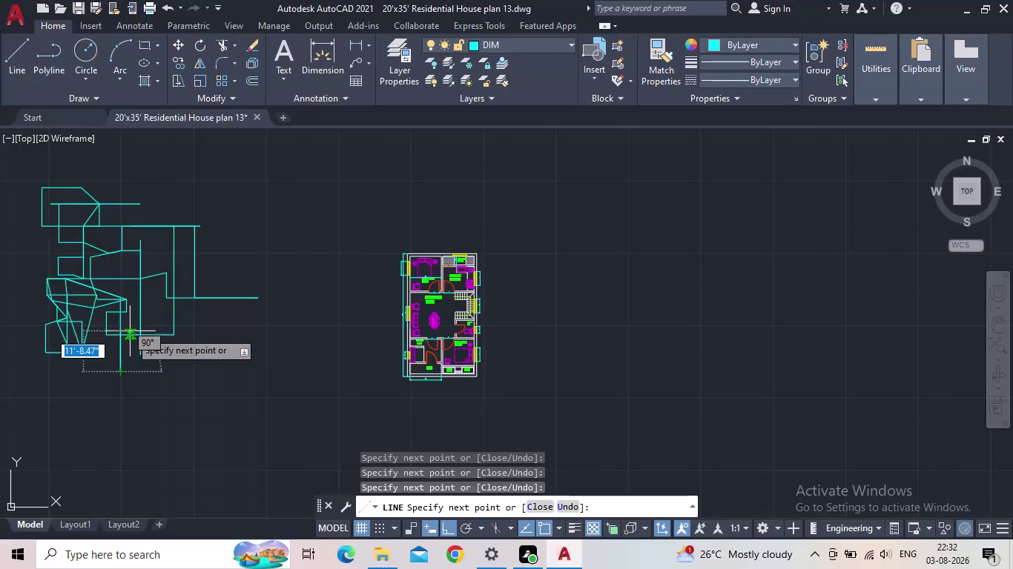
Add four more cyan segments at the sketch bottom, end LINE, and start selecting the sketch.
click(110, 366)
click(68, 354)
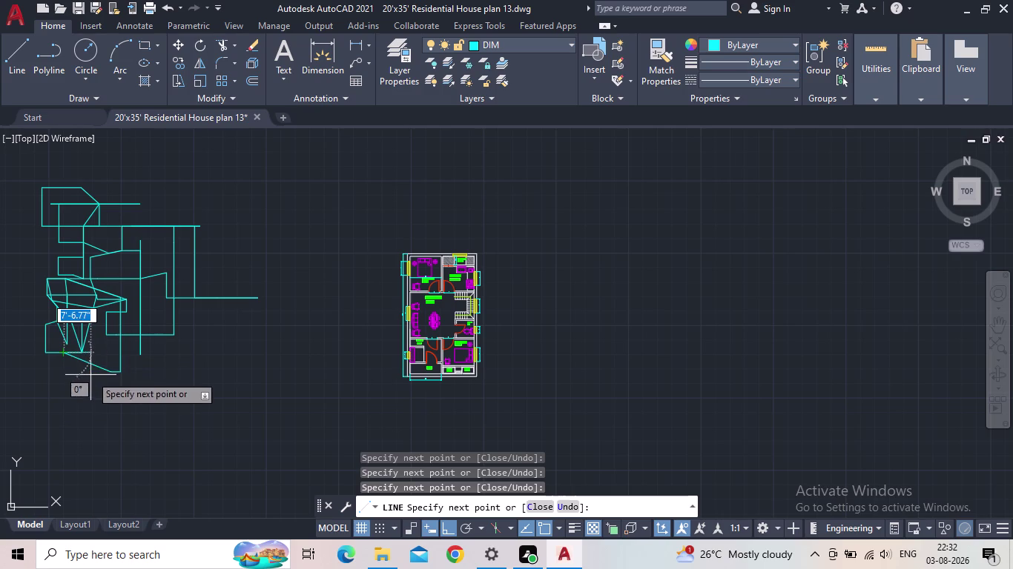
click(89, 381)
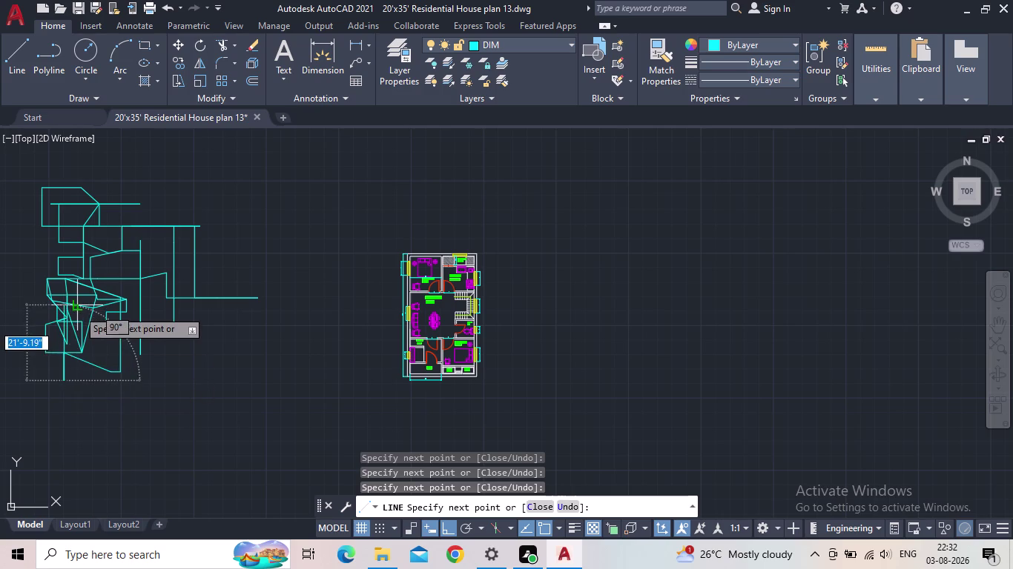
click(82, 311)
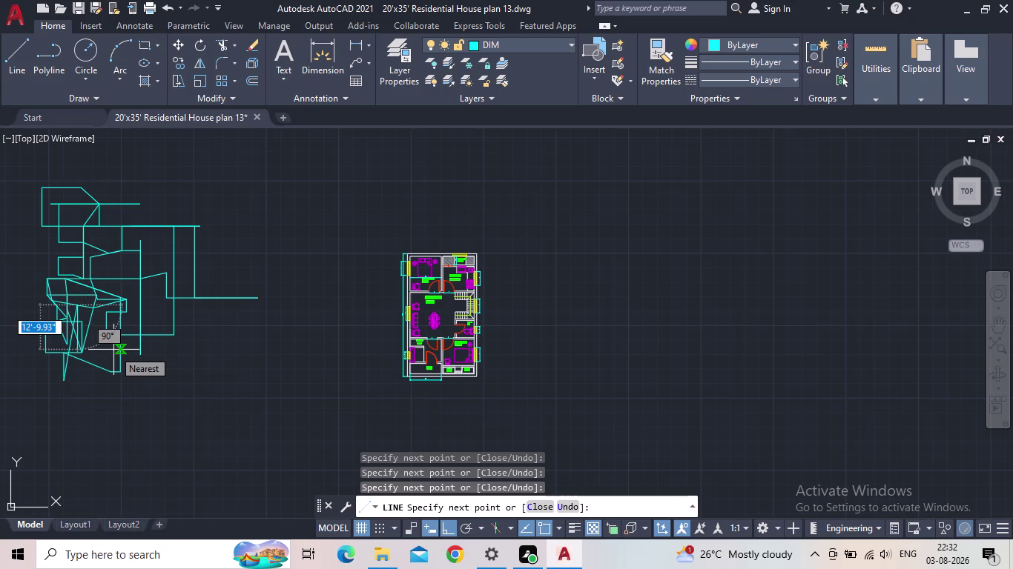
key(Escape)
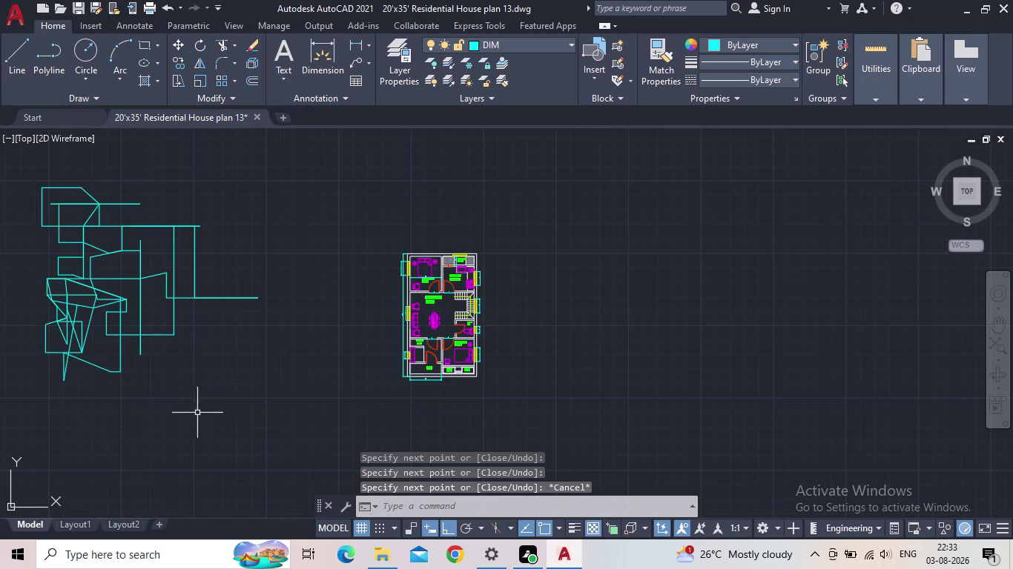
drag(222, 427, 217, 407)
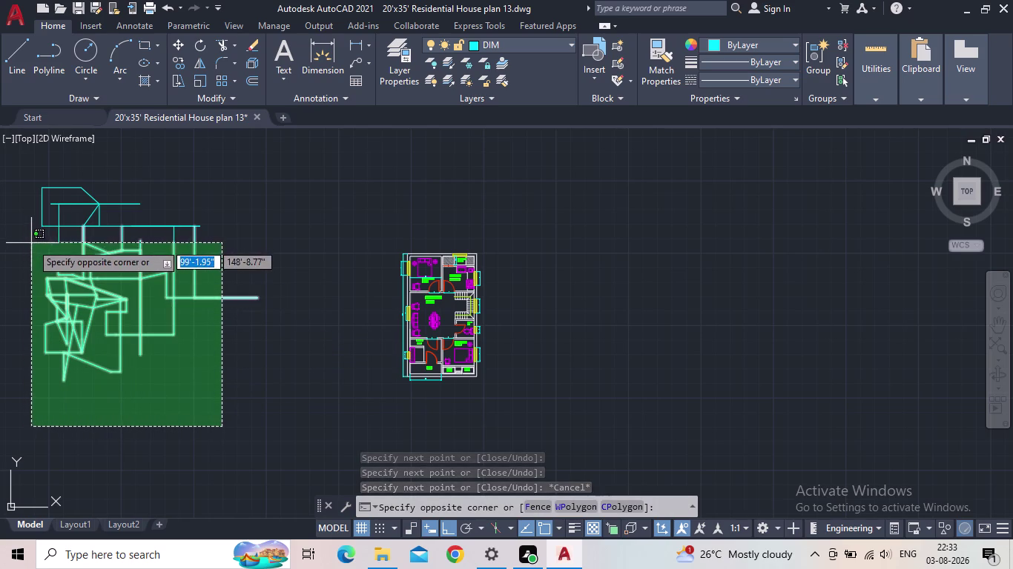
Lasso-select and delete the 82 freehand sketch objects beside the house plan.
click(18, 193)
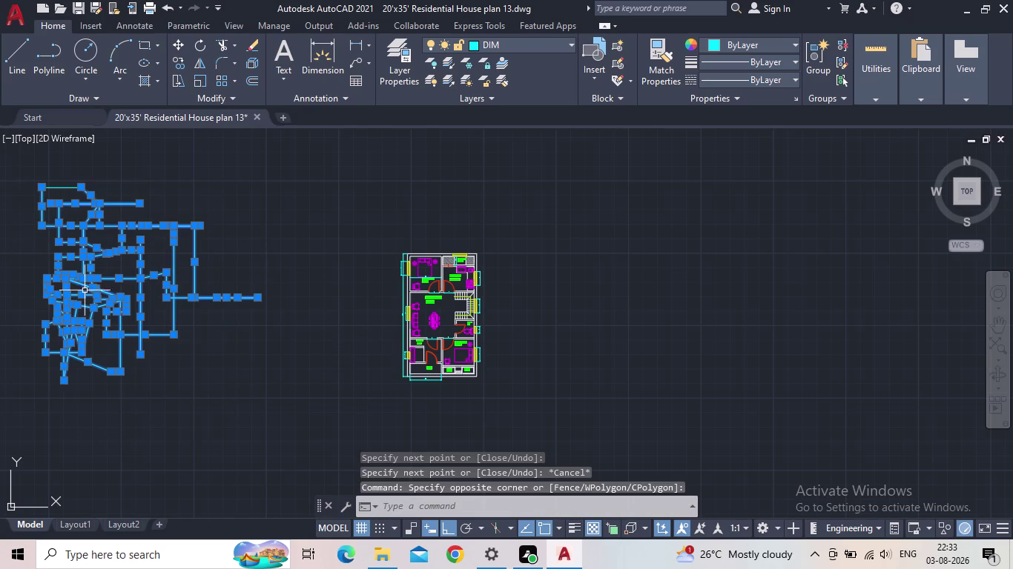
key(Delete)
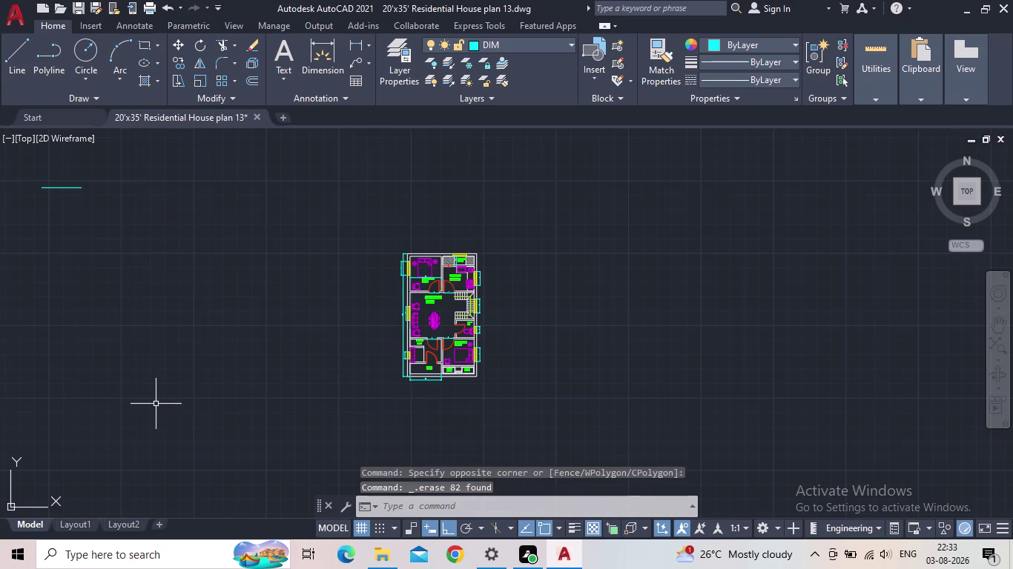
drag(98, 347, 77, 311)
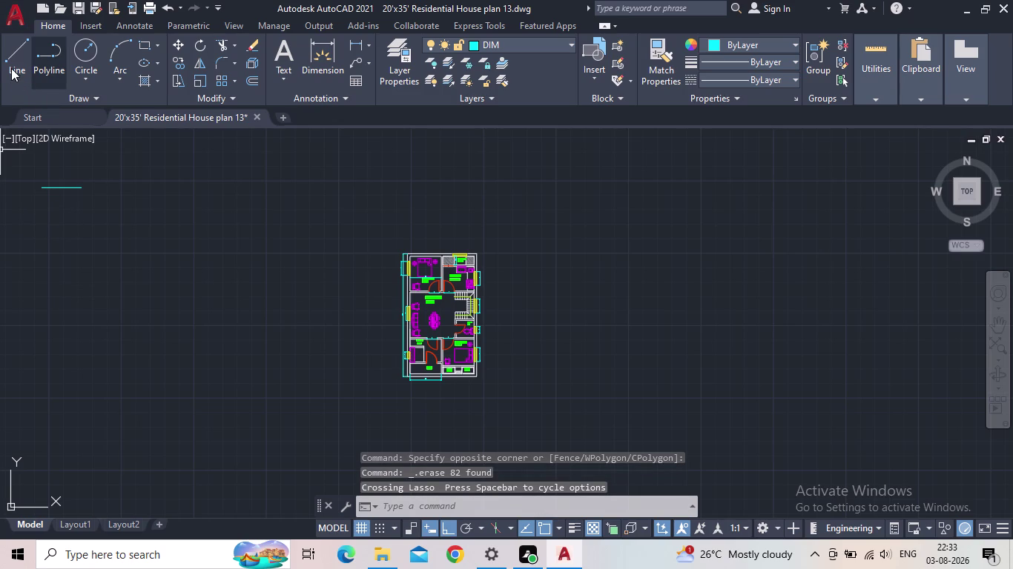
drag(11, 66, 19, 65)
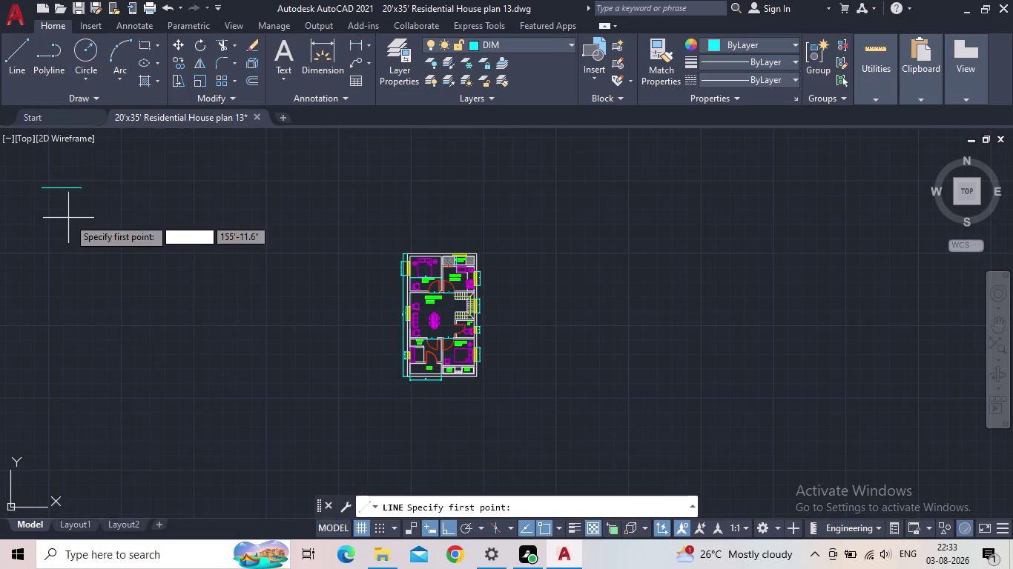
Draw a small cyan box with Ortho on beside the short line.
click(34, 194)
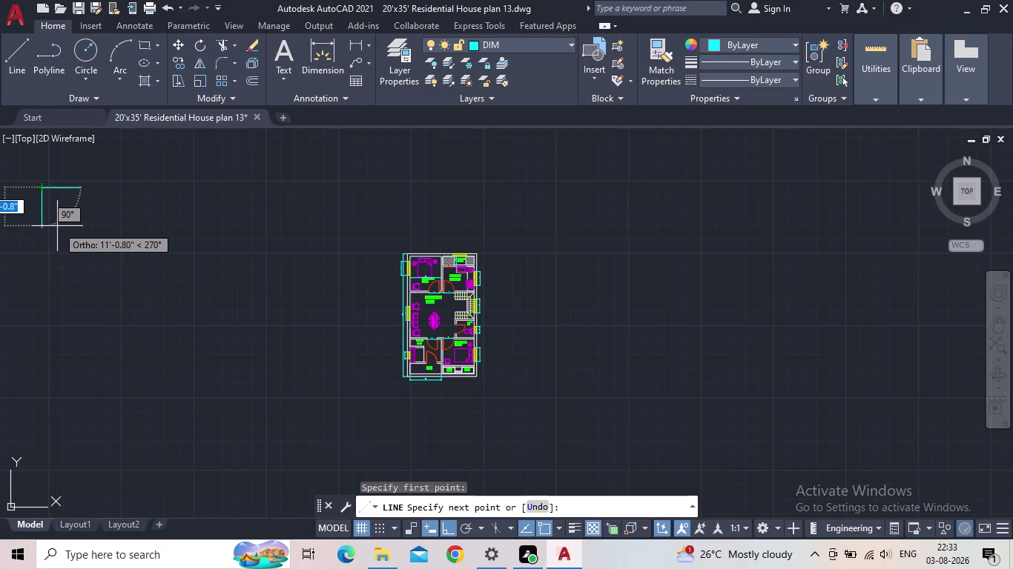
click(57, 226)
click(88, 210)
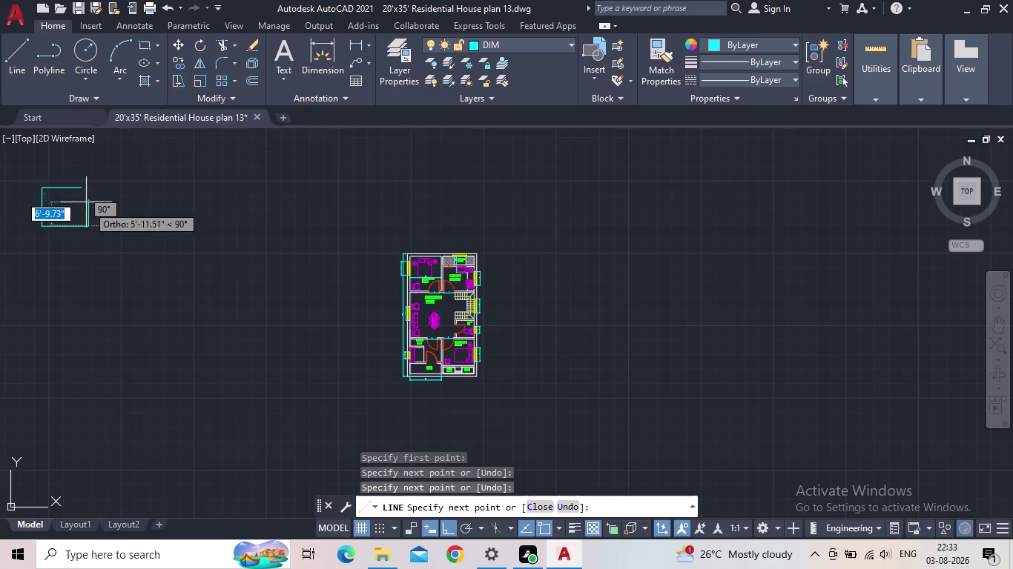
click(69, 171)
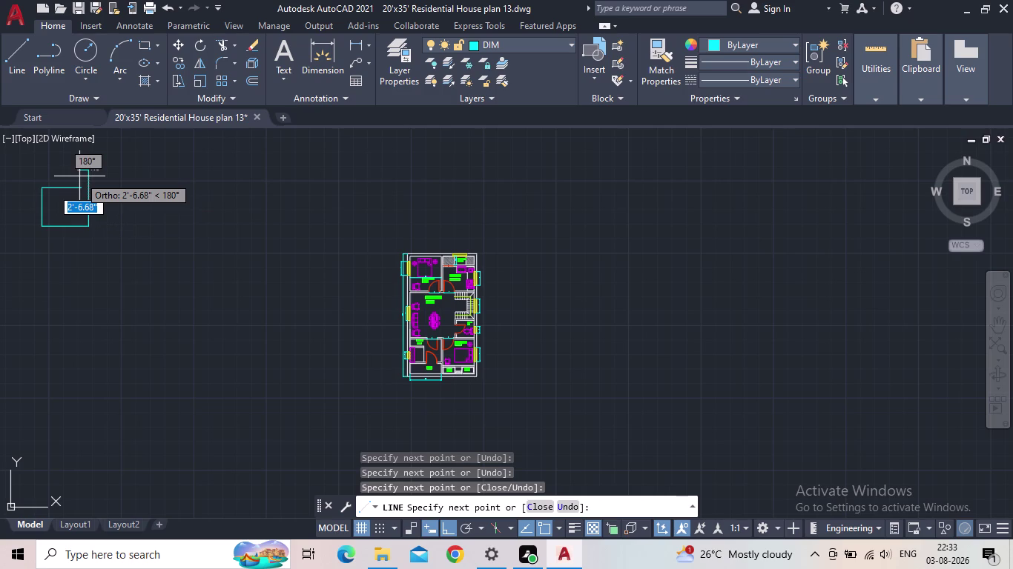
click(88, 196)
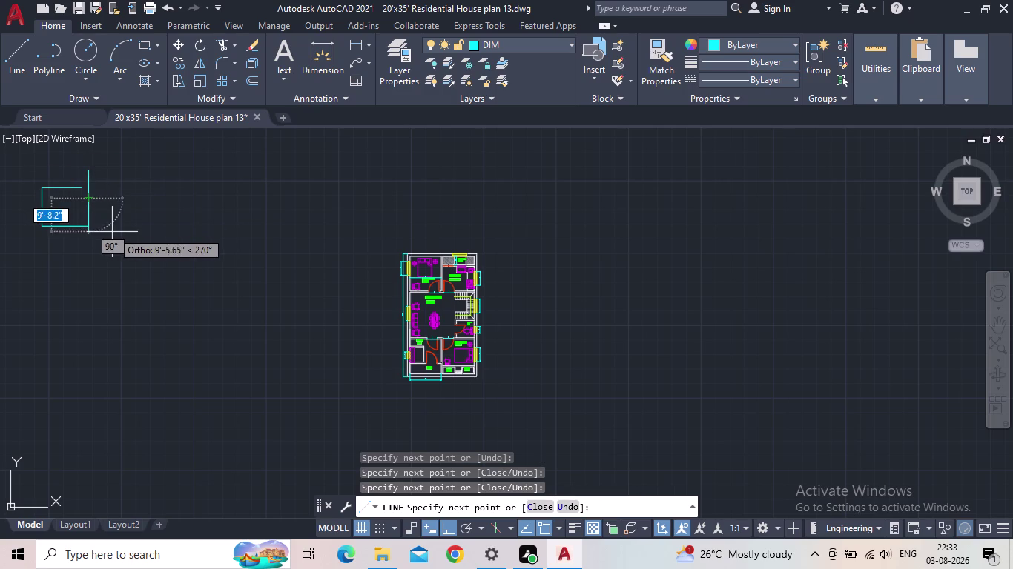
Run a long line down into a stepped outline, snapping to endpoints, with a diagonal inside.
click(111, 241)
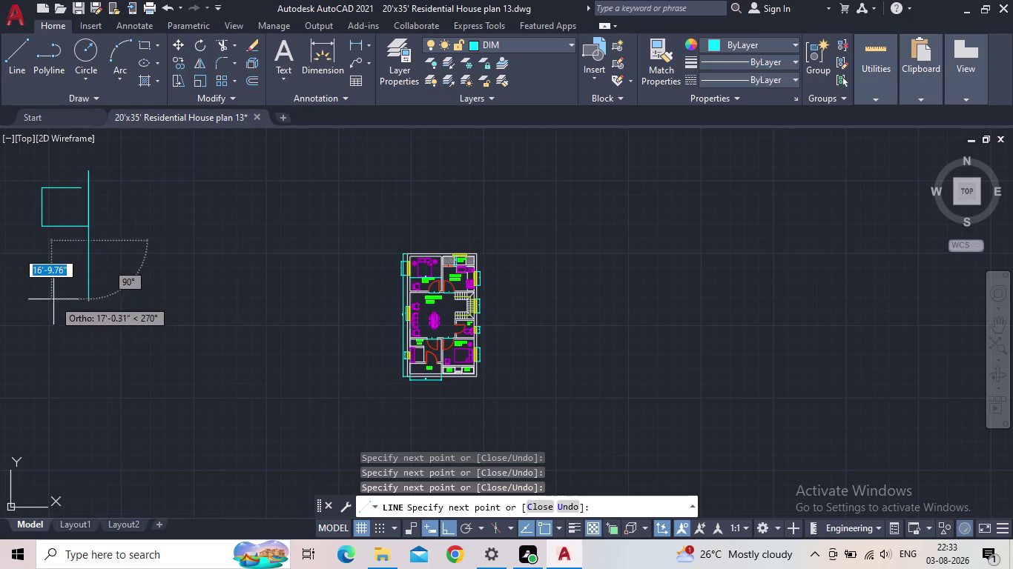
click(59, 256)
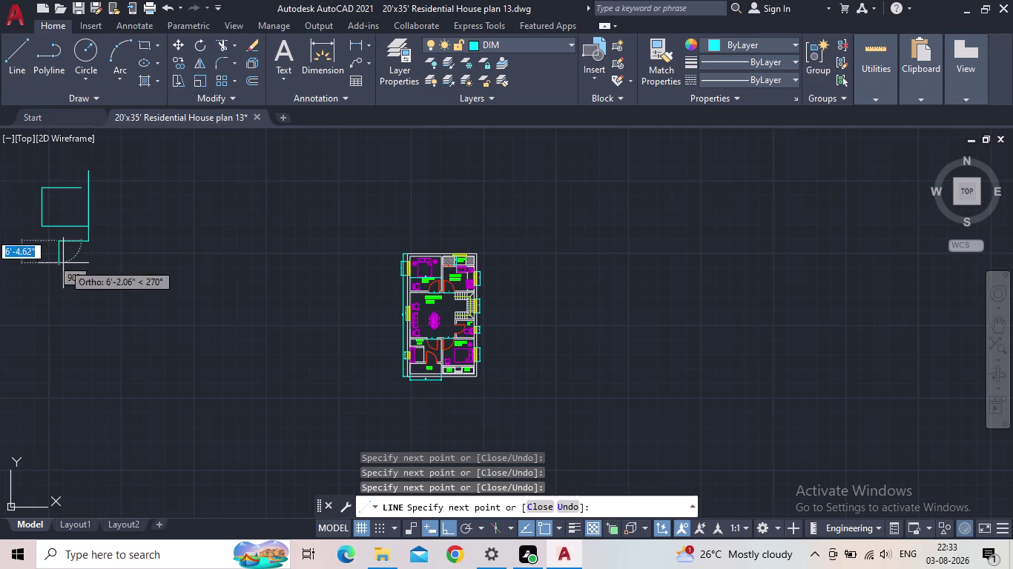
click(45, 264)
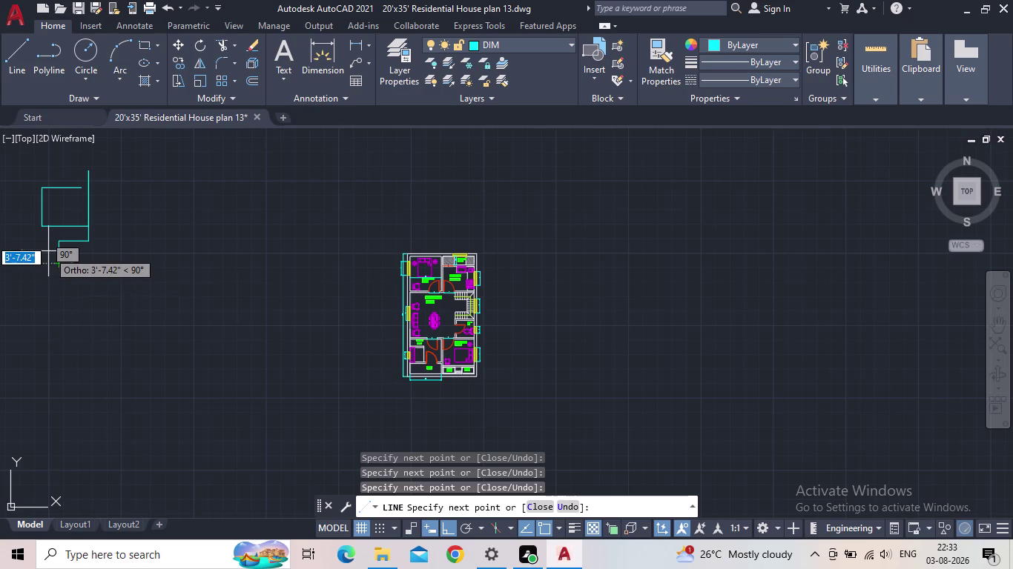
click(47, 270)
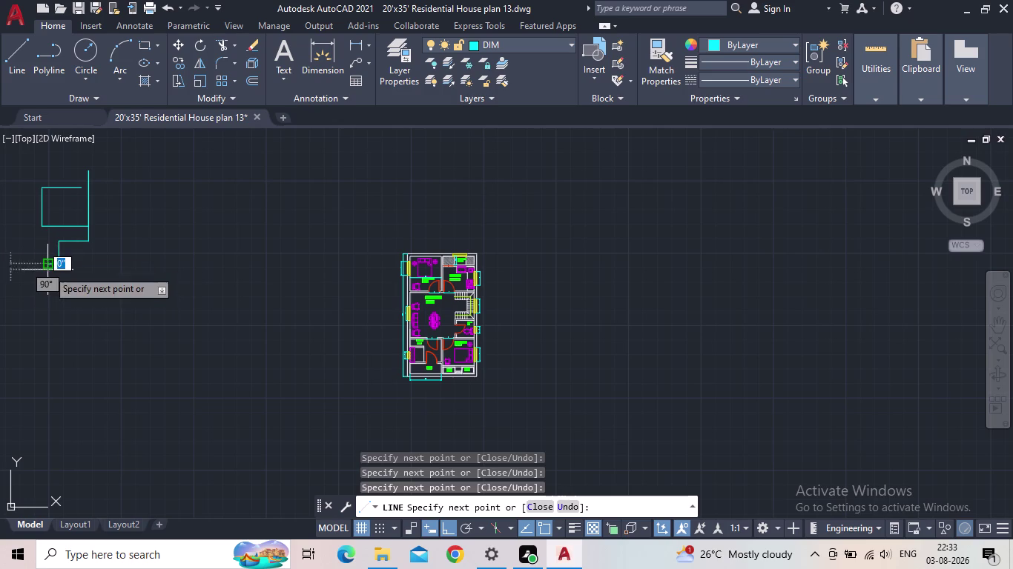
click(46, 201)
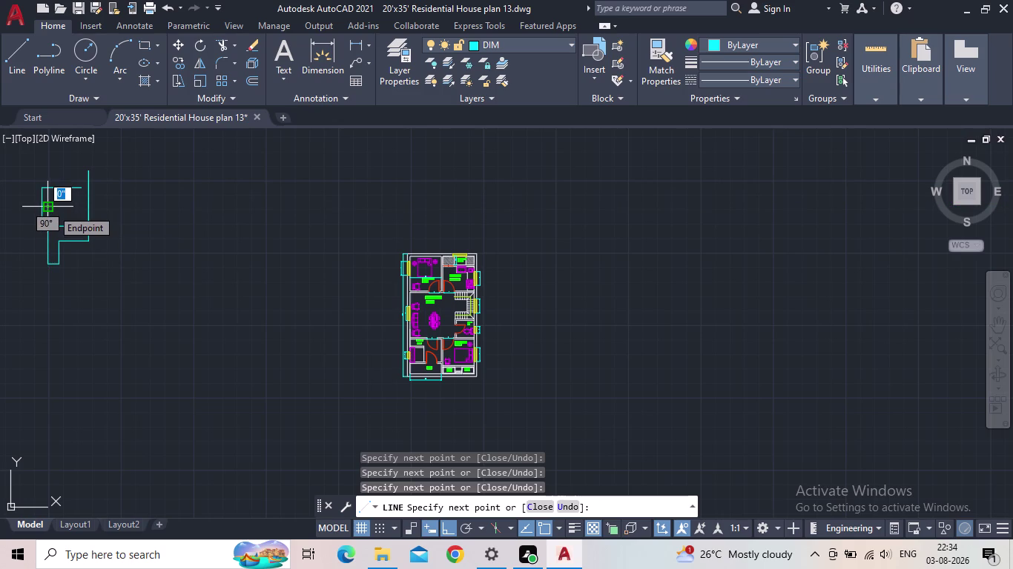
click(52, 209)
click(72, 225)
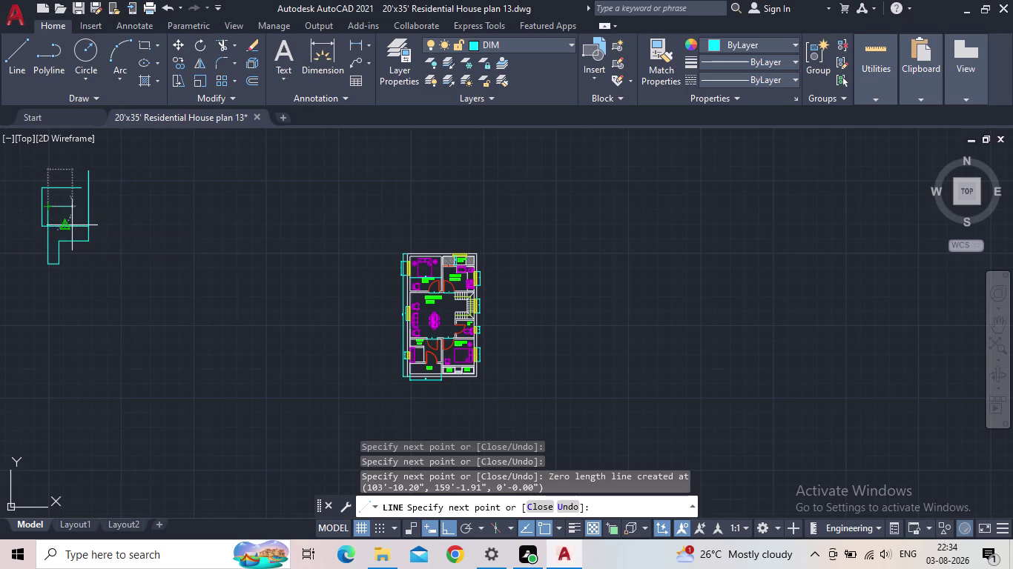
click(127, 319)
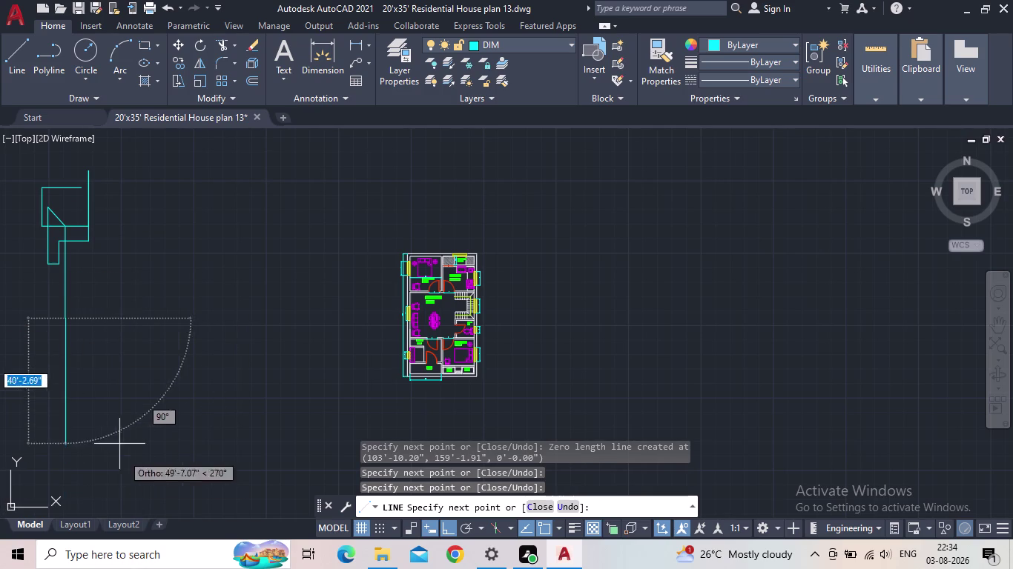
Add vertical and horizontal cyan segments forming steps and small boxes below the sketch.
click(70, 218)
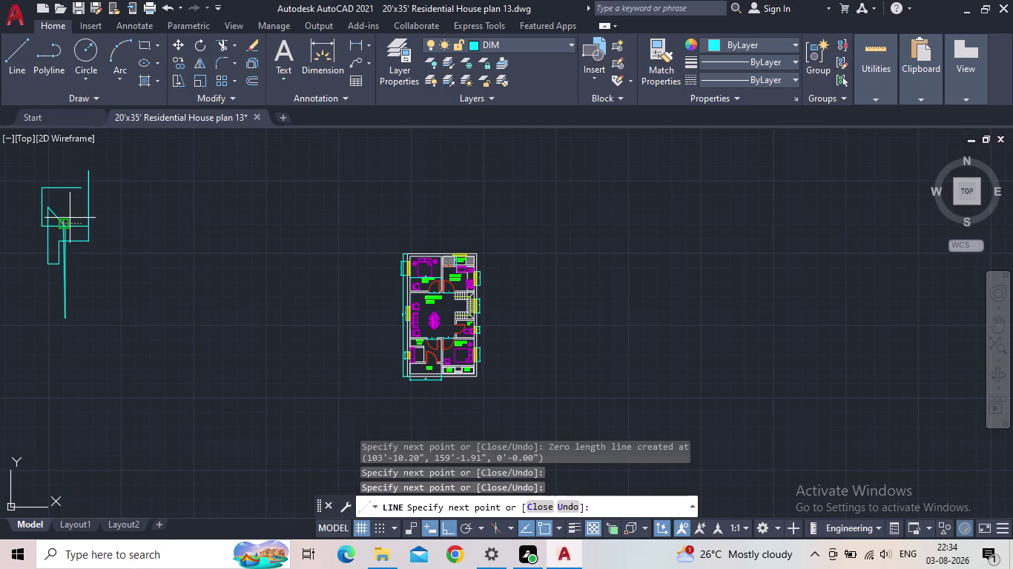
click(108, 236)
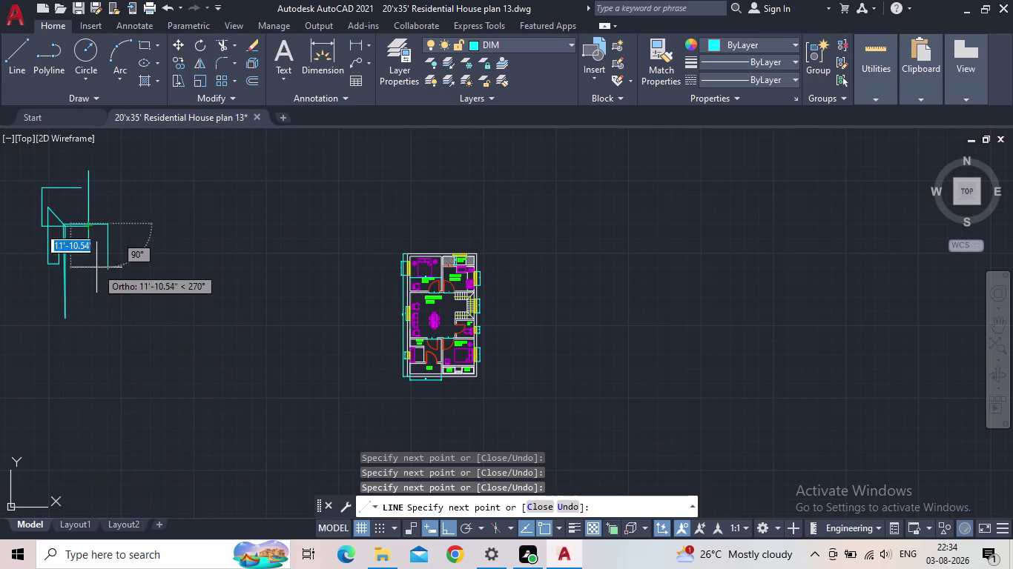
click(104, 260)
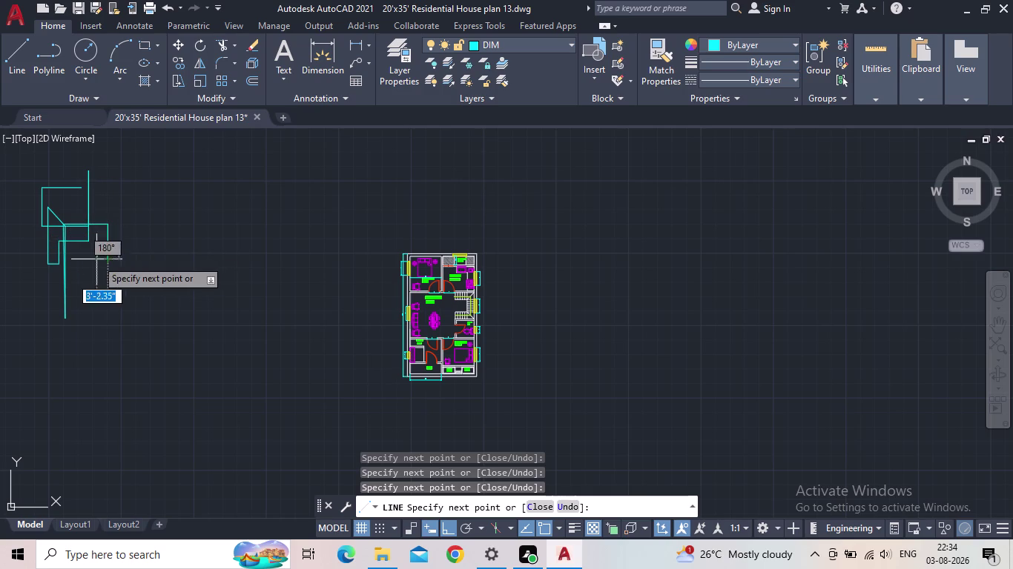
click(83, 256)
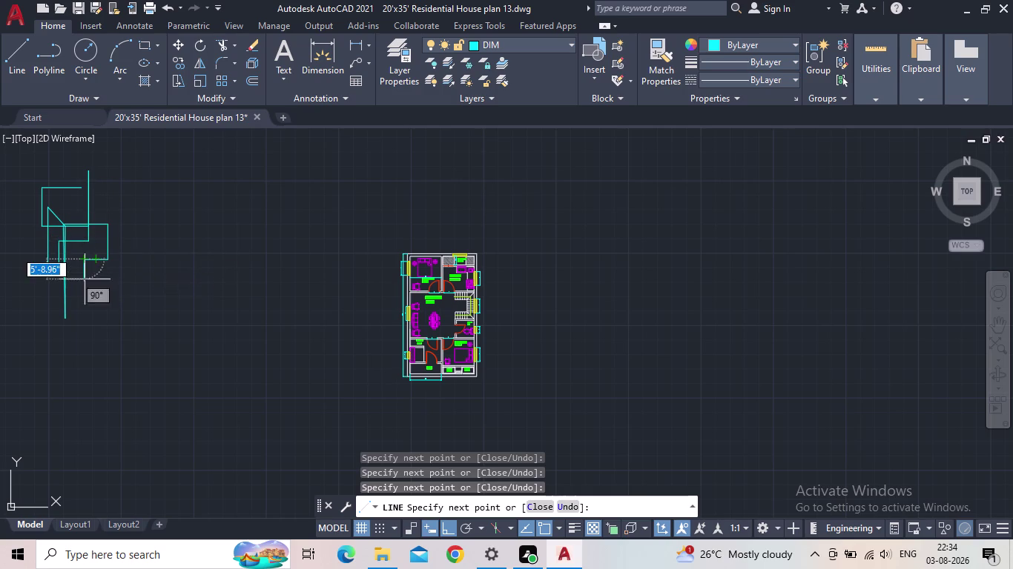
click(83, 283)
click(60, 286)
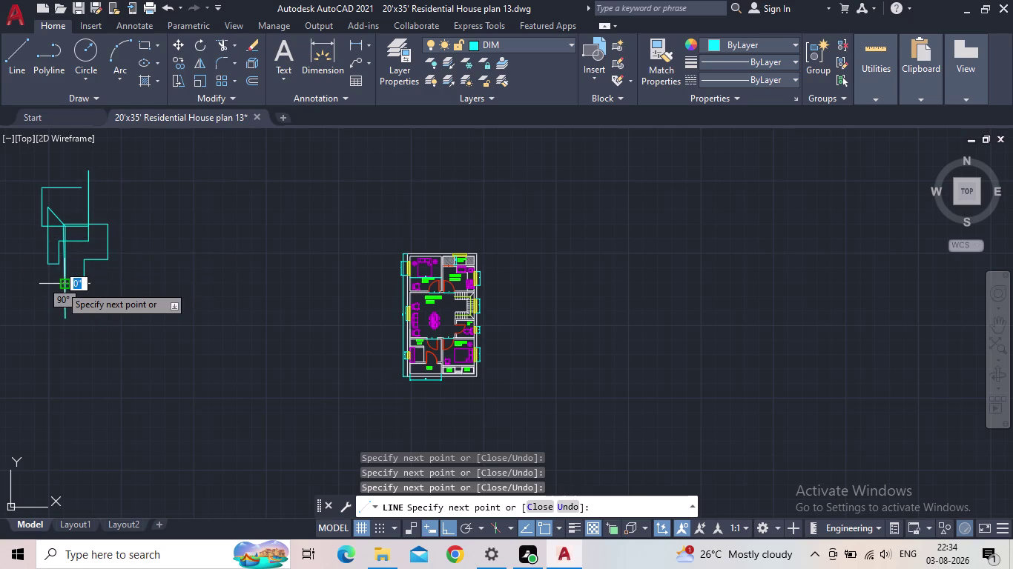
click(60, 266)
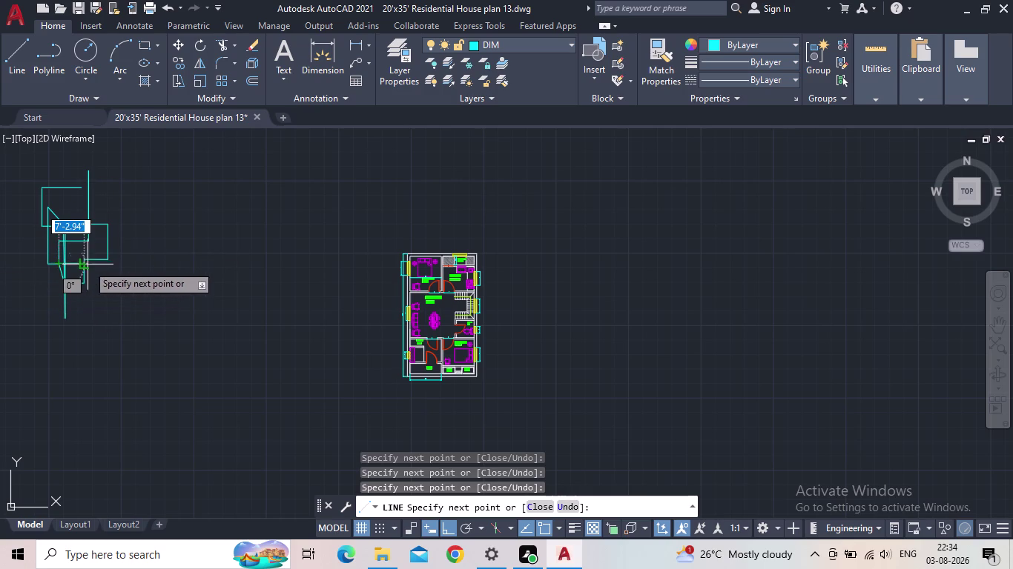
click(89, 265)
click(100, 280)
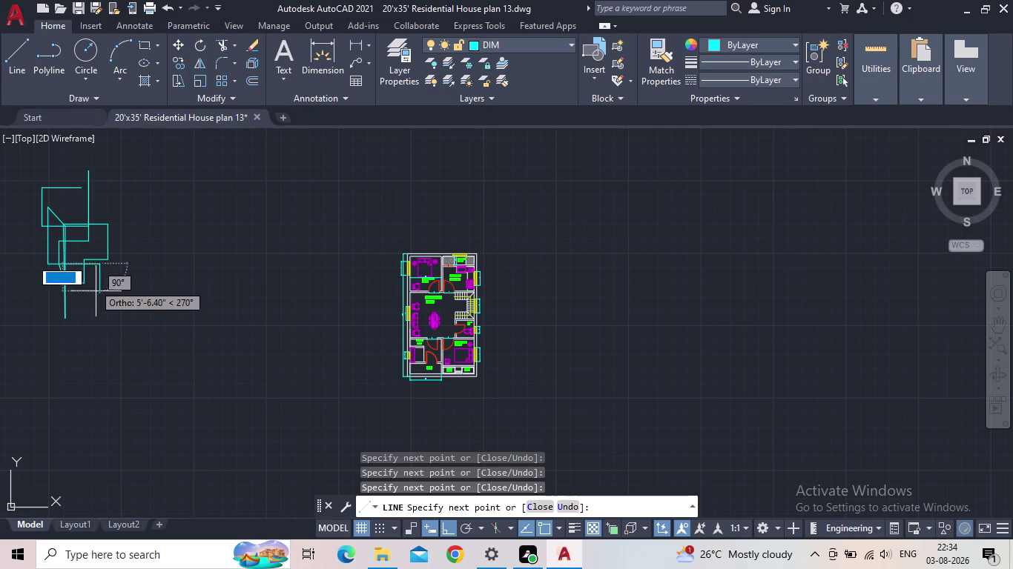
click(104, 329)
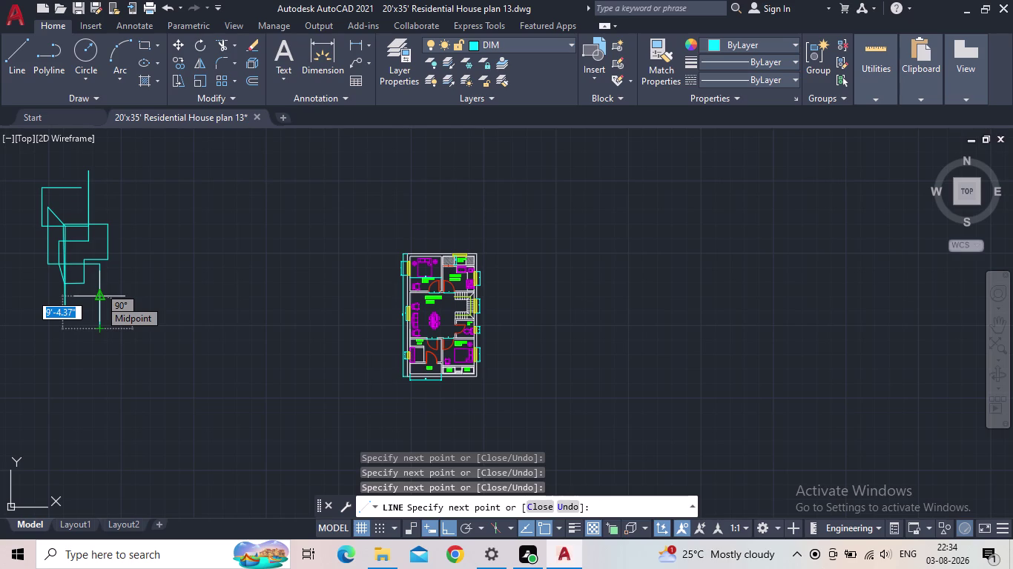
Draw vertical strokes and corner points at the sketch's lower left.
click(83, 296)
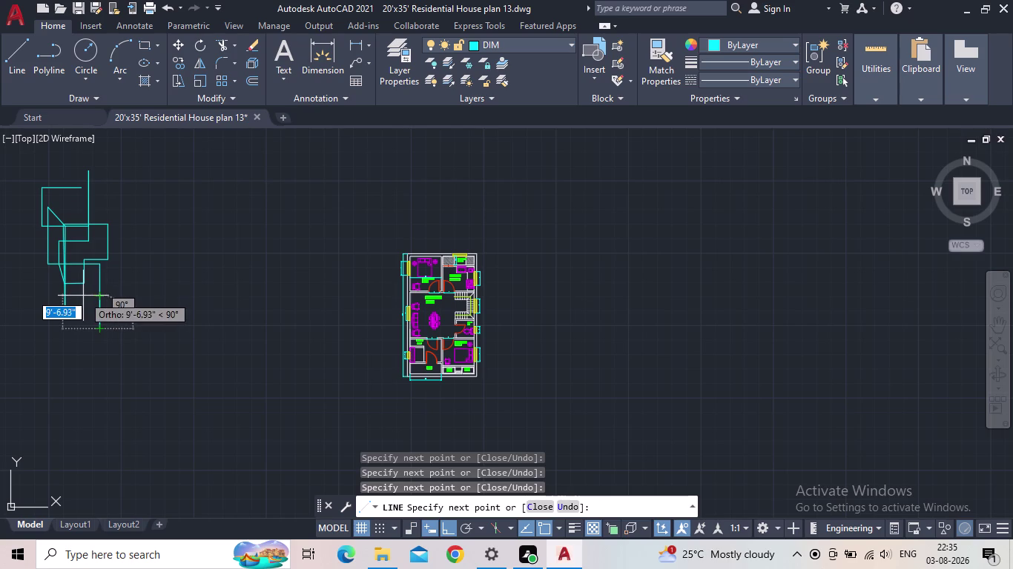
click(83, 317)
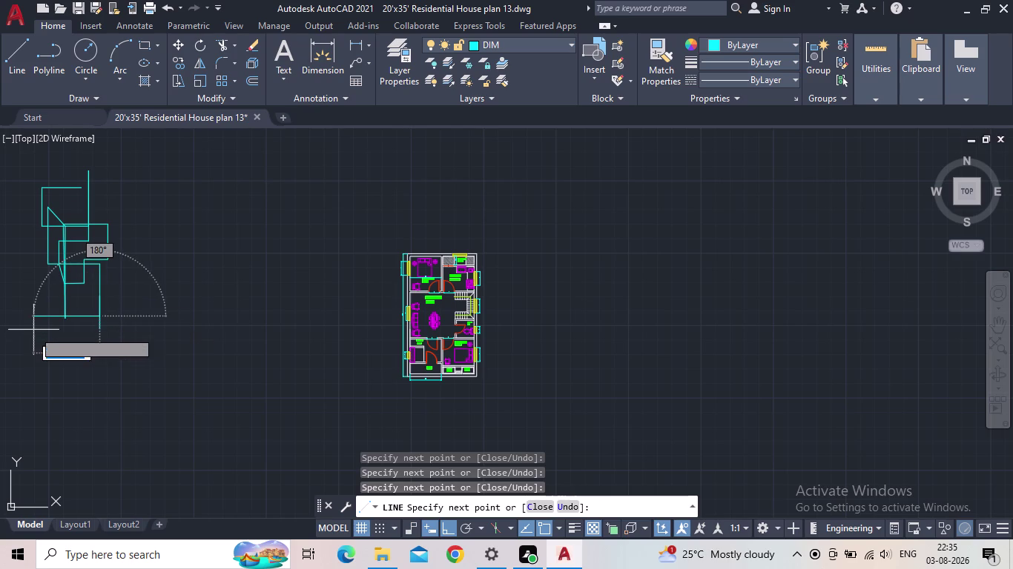
click(41, 322)
click(35, 292)
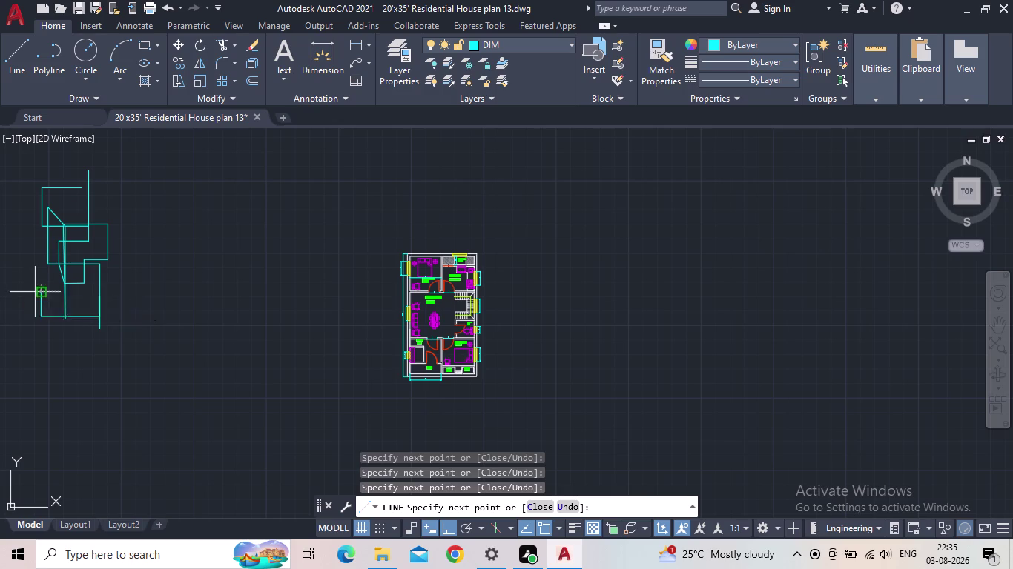
click(77, 302)
click(84, 328)
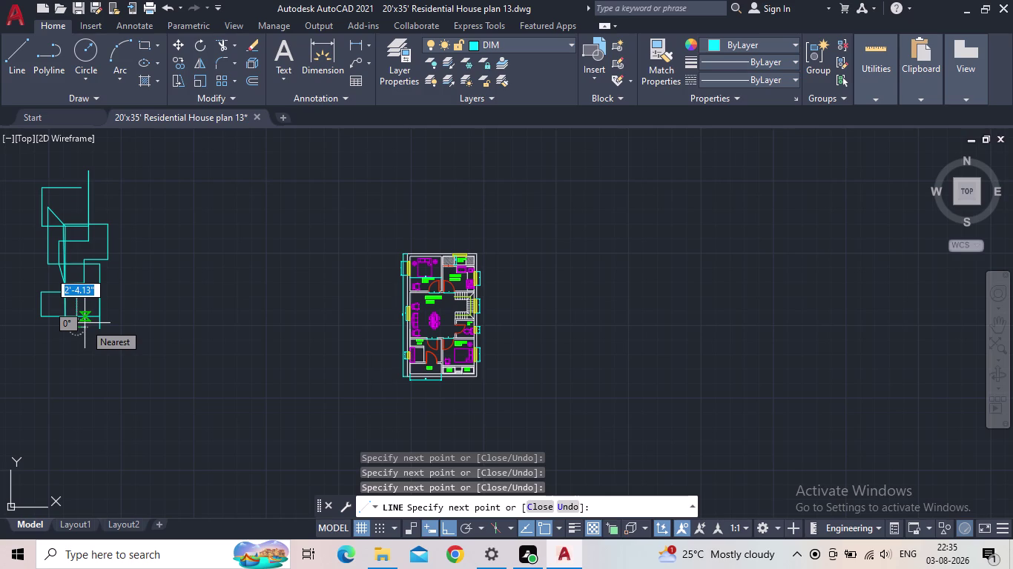
Outline a small box at the bottom, snapping to Nearest and Perpendicular points.
click(61, 313)
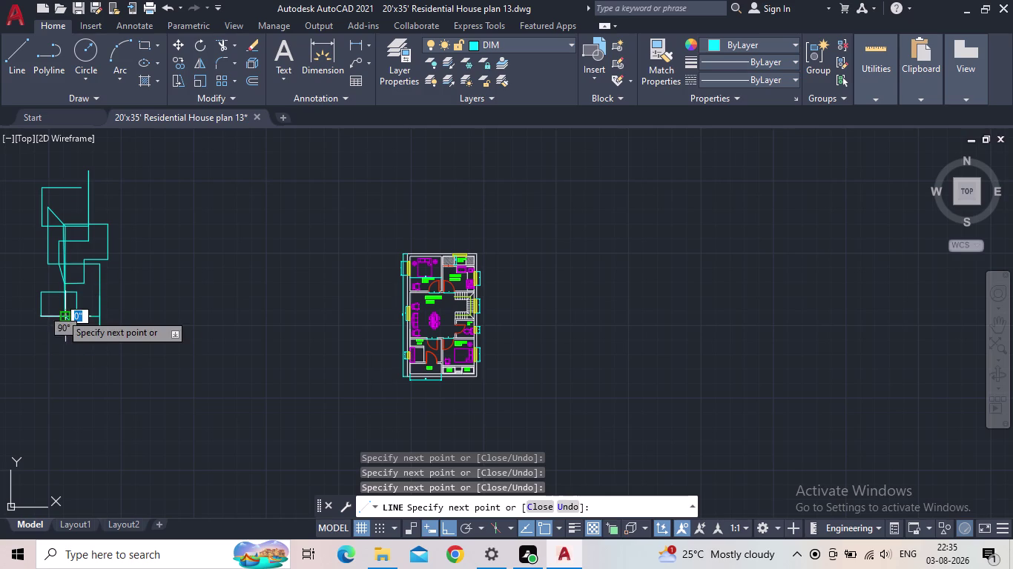
click(67, 331)
click(28, 325)
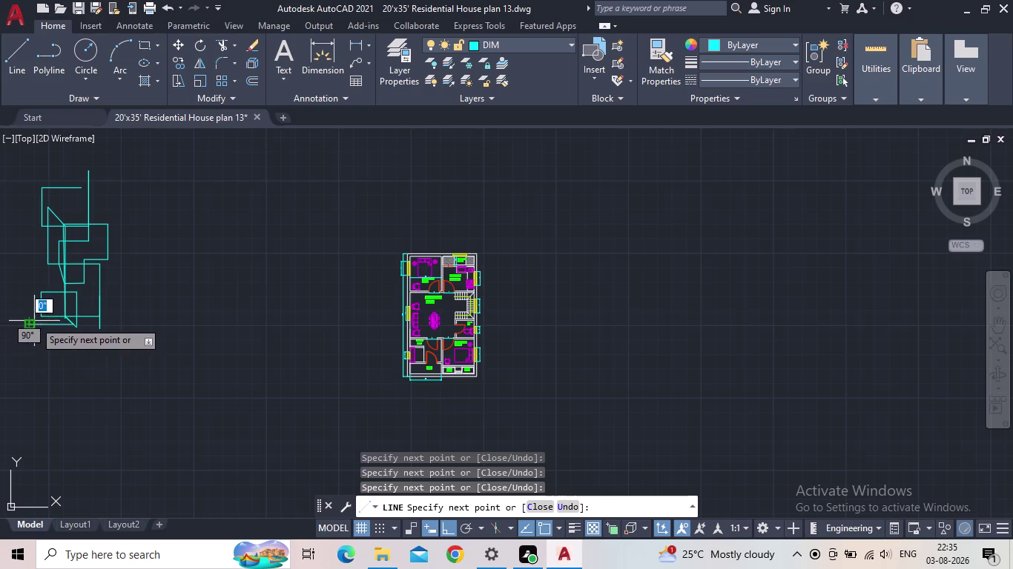
click(35, 309)
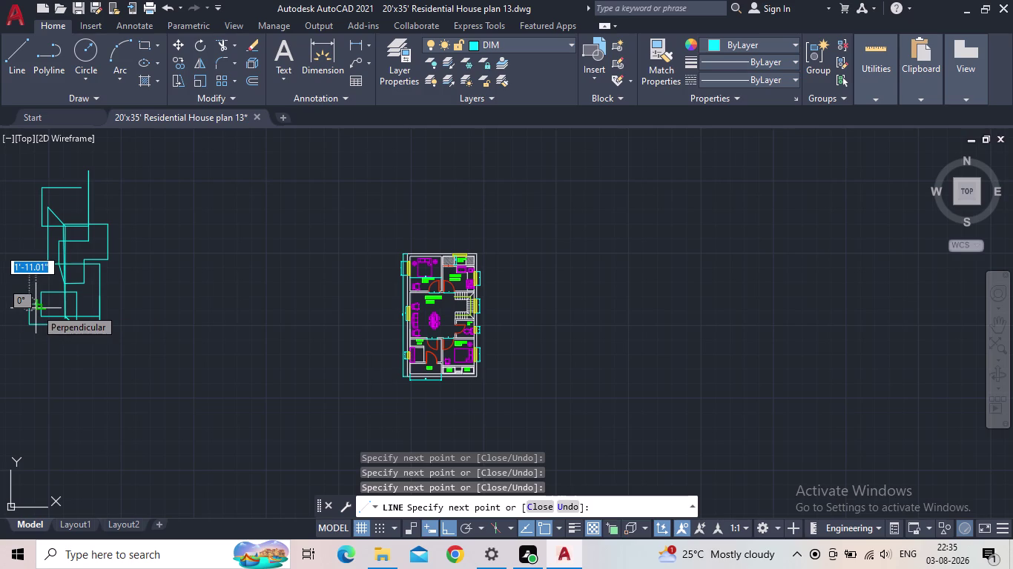
click(36, 307)
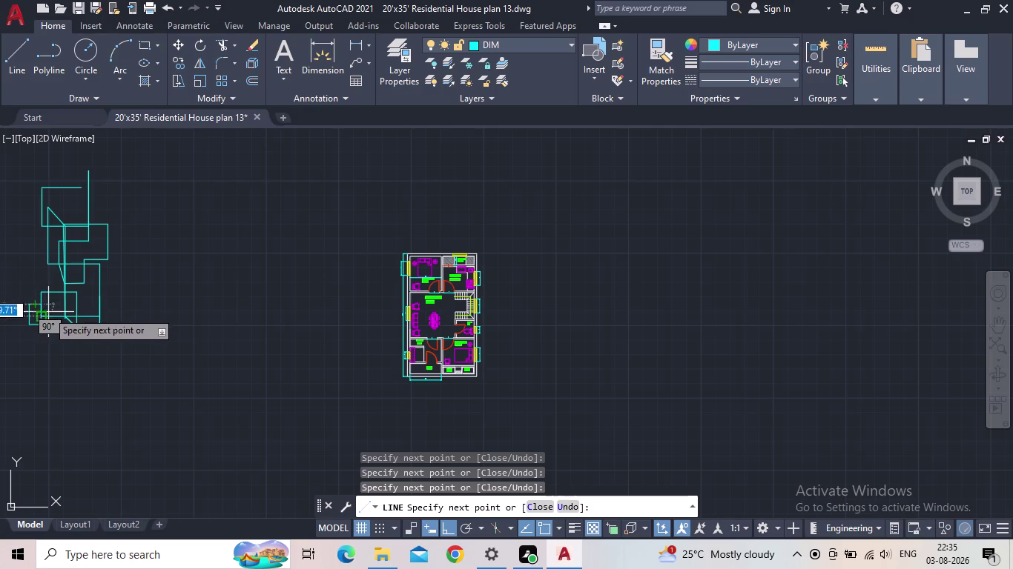
click(51, 313)
click(63, 332)
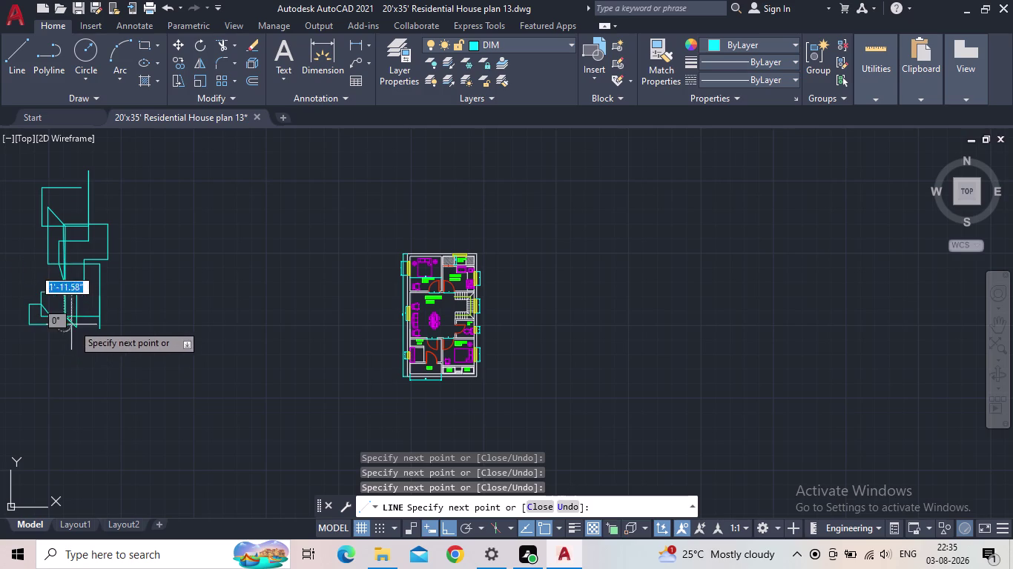
click(86, 317)
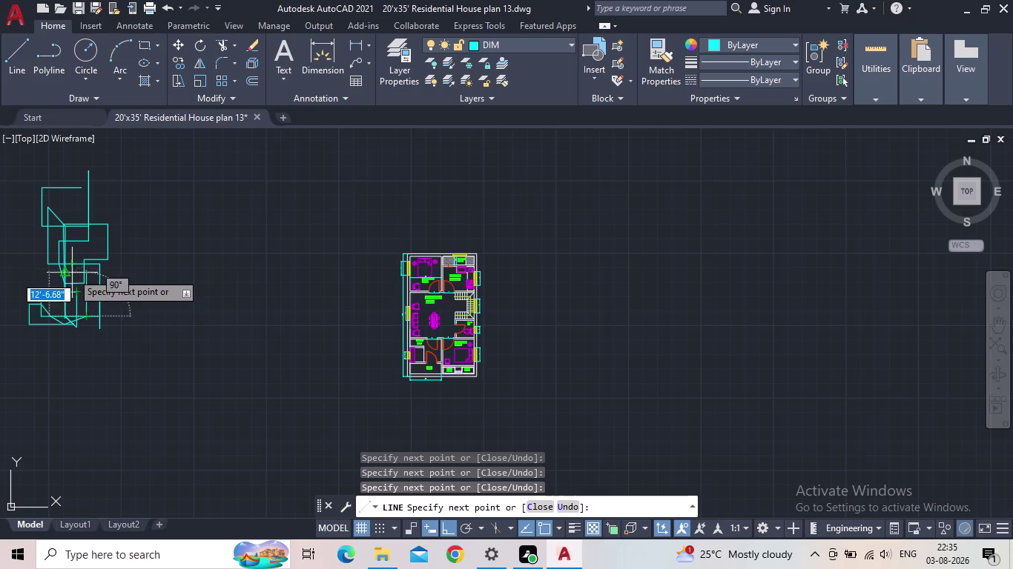
Draw diagonal strokes up through the sketch and new points above its top.
click(72, 272)
click(51, 223)
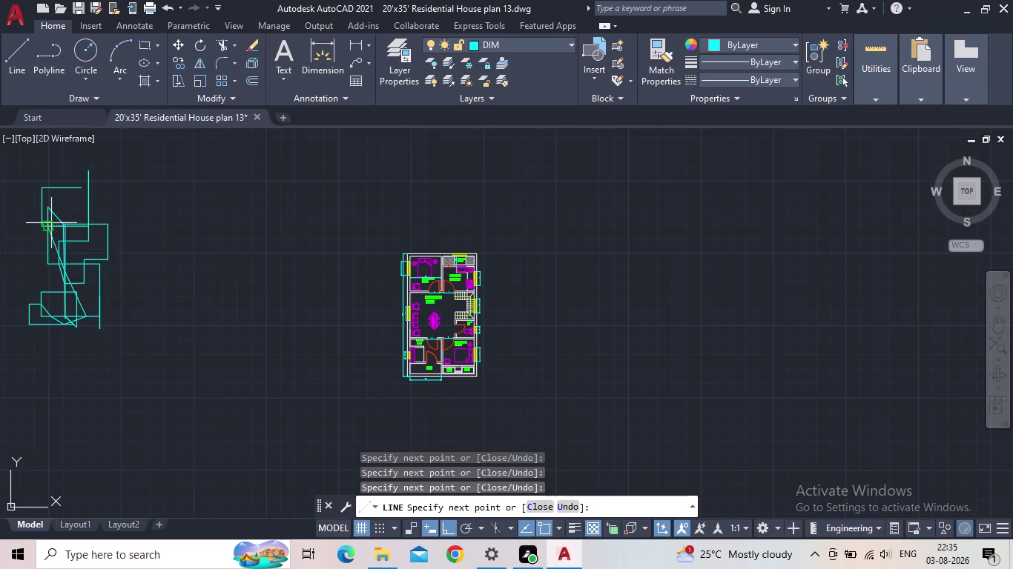
click(43, 187)
click(66, 182)
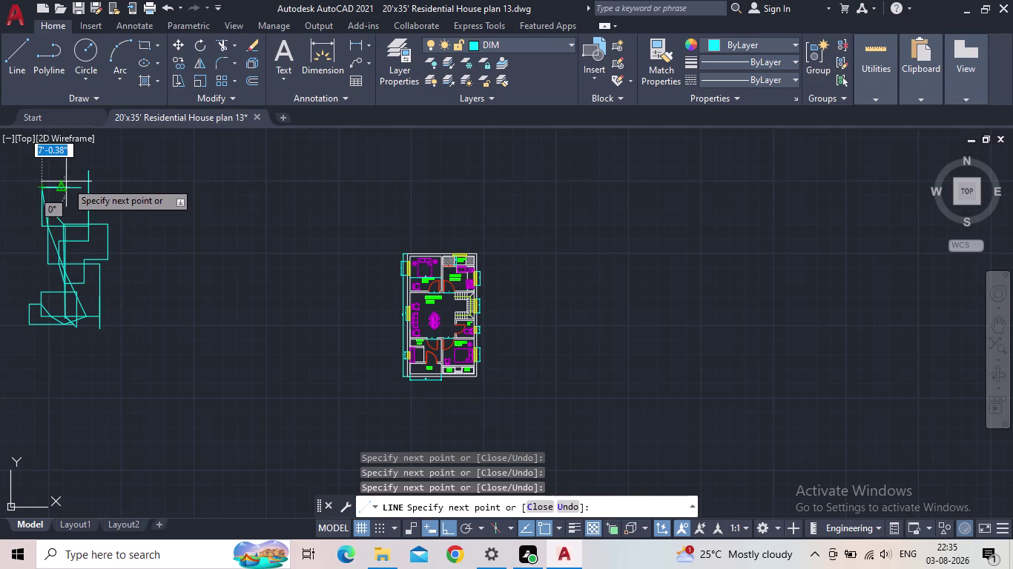
click(101, 181)
click(108, 215)
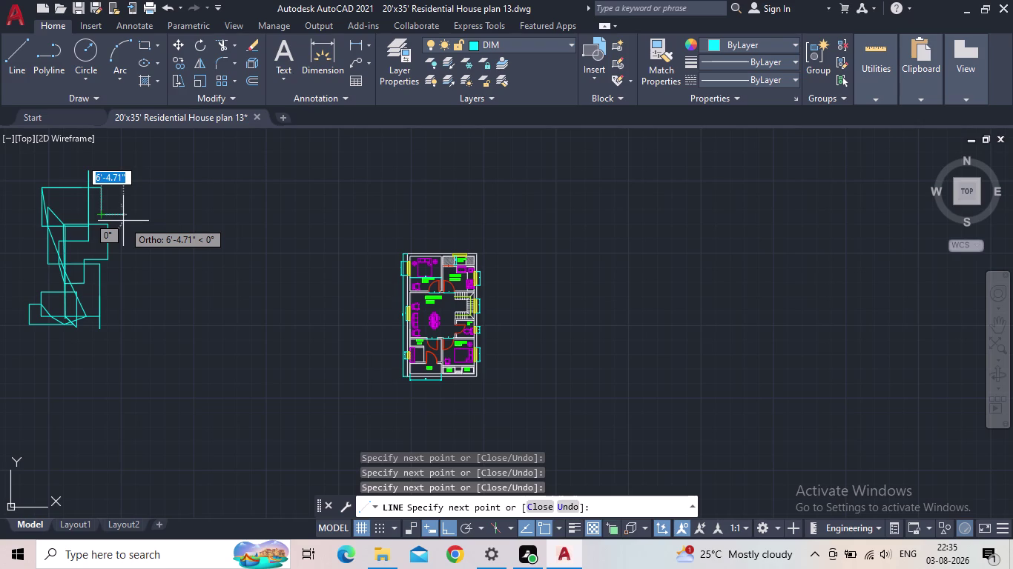
Draw horizontal and downward strokes along the sketch's right side near the top.
click(123, 221)
click(120, 238)
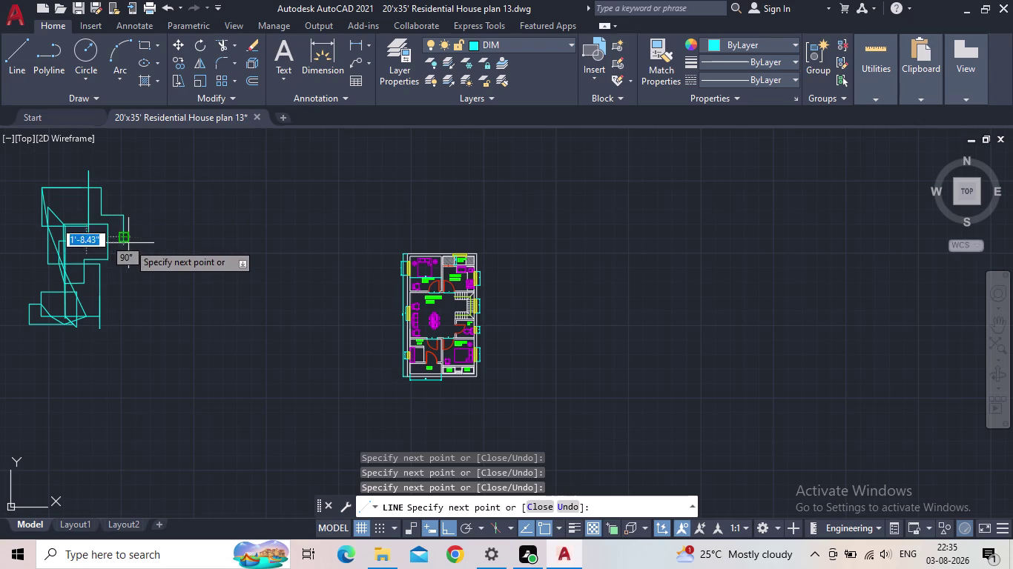
click(128, 244)
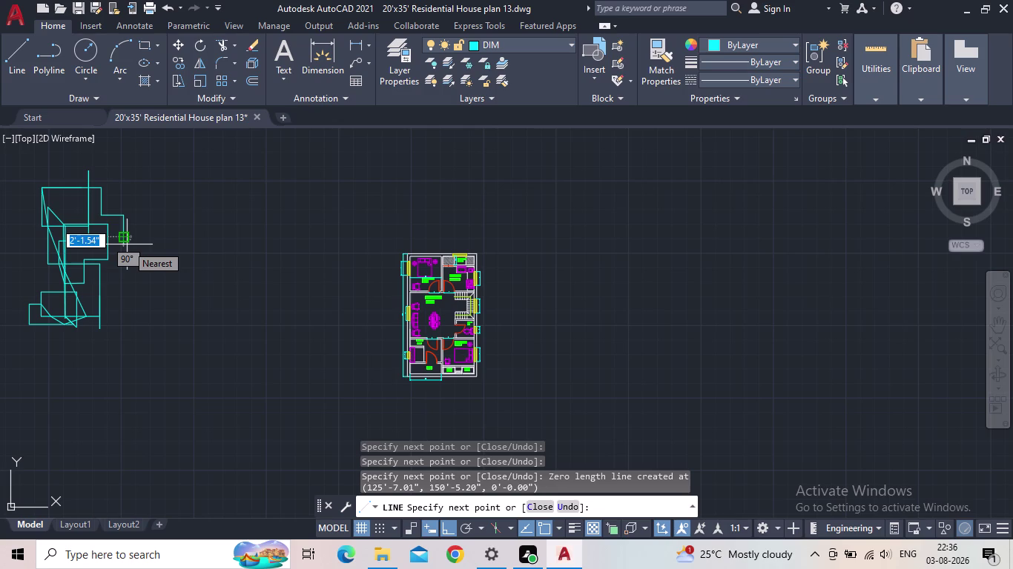
click(121, 244)
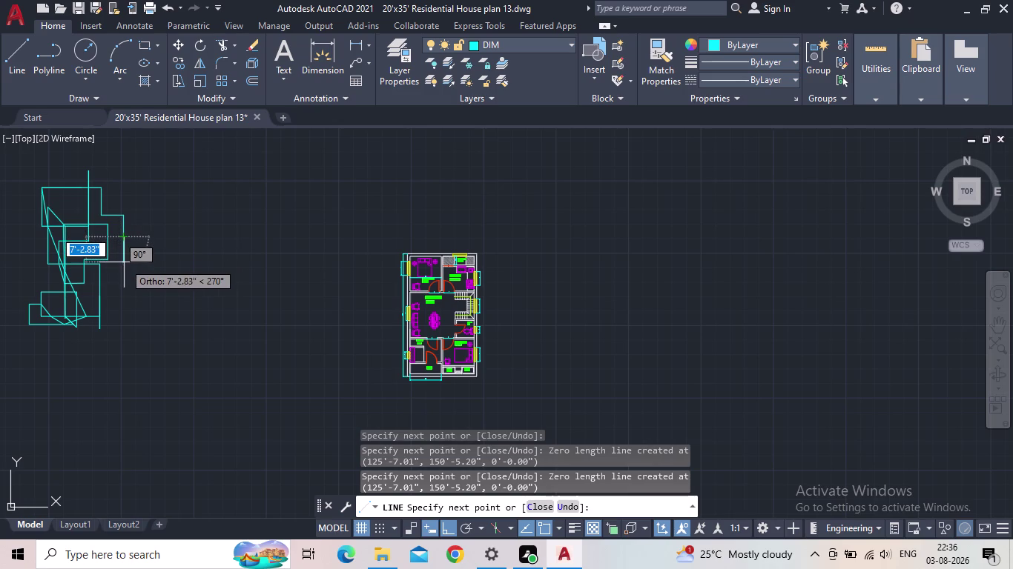
click(124, 262)
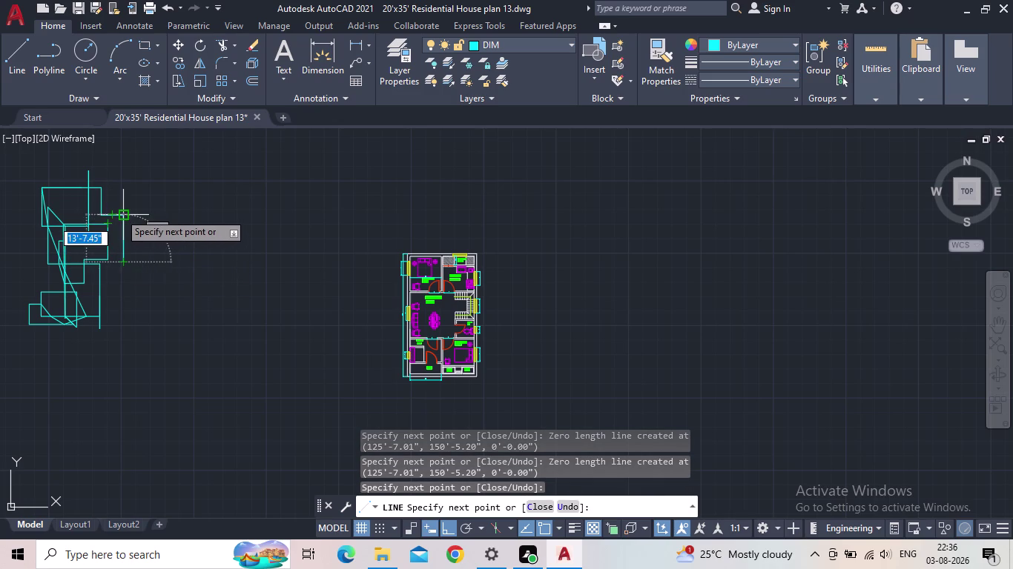
Draw a small stepped box outline at the upper right, snapping to a midpoint and endpoint.
click(122, 213)
click(122, 200)
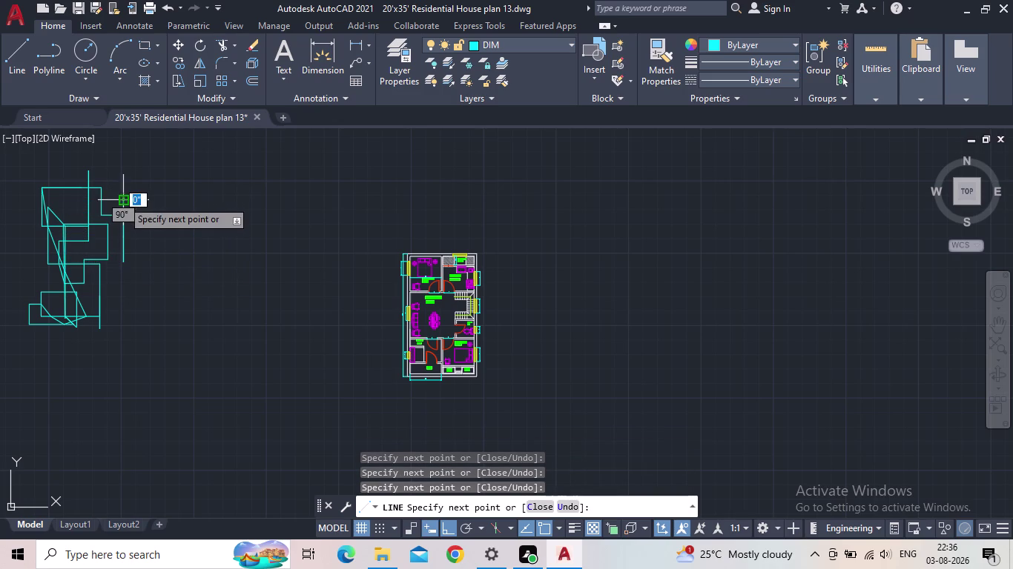
click(142, 201)
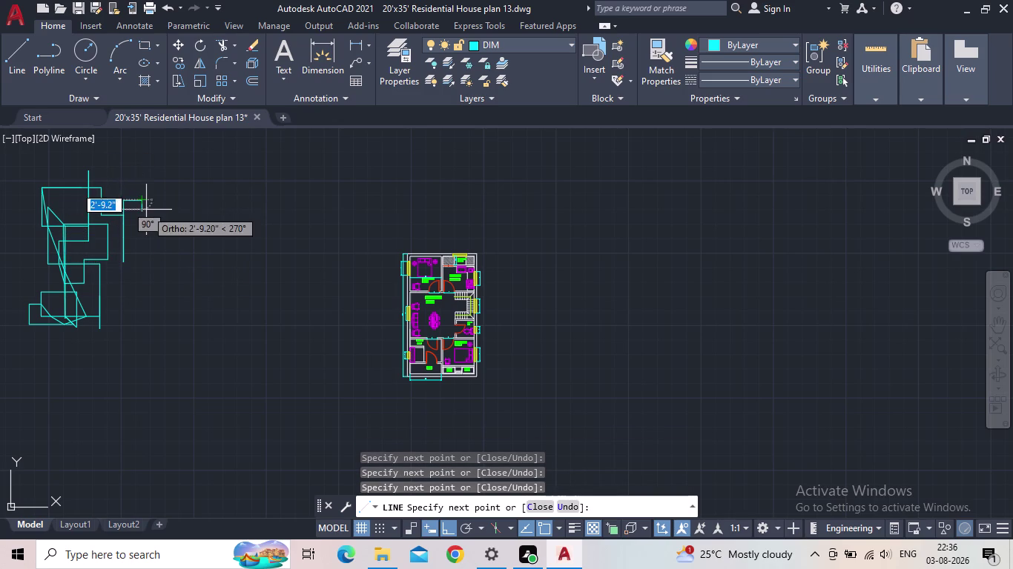
click(146, 210)
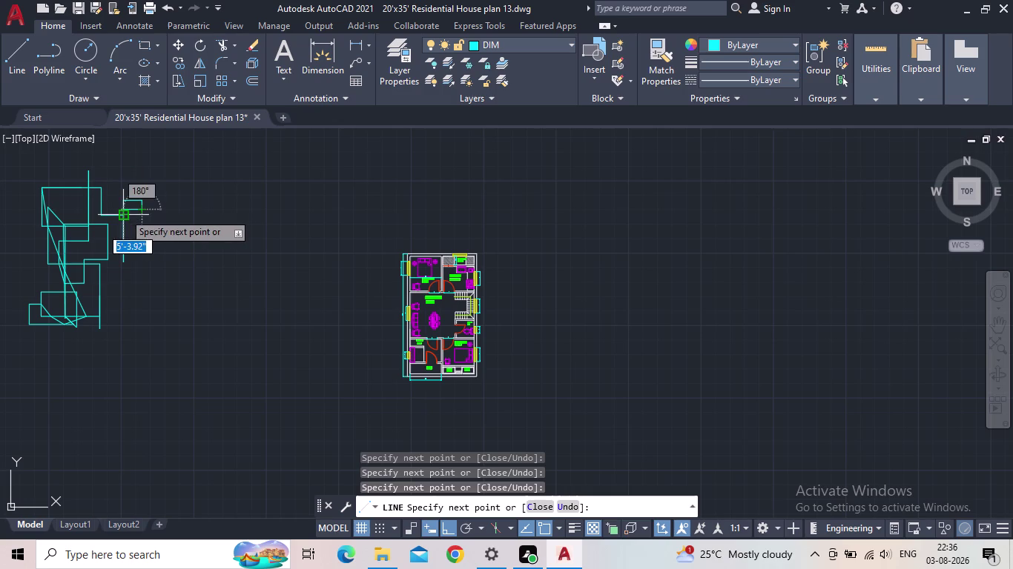
click(123, 213)
click(128, 212)
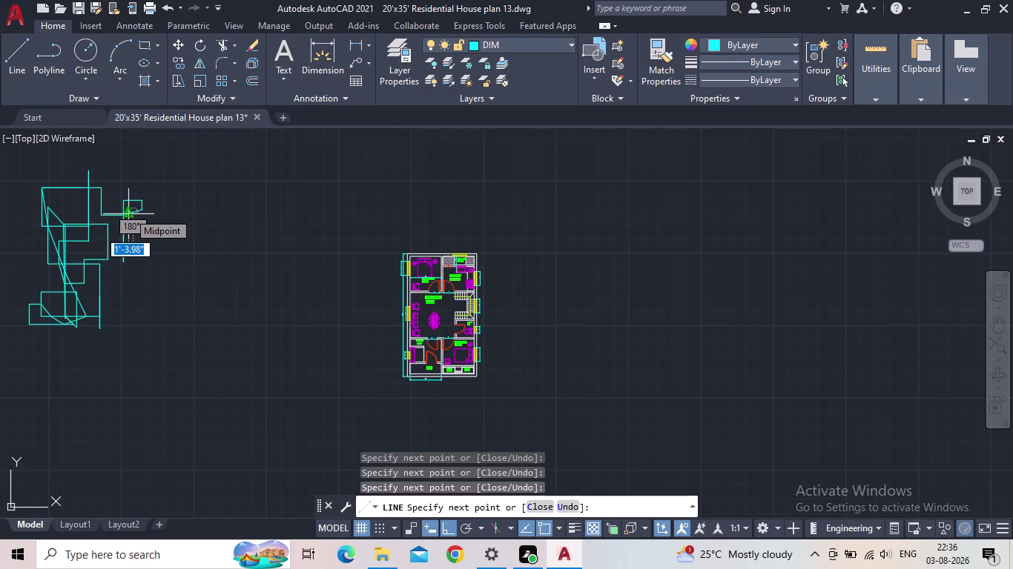
drag(129, 212, 132, 227)
click(132, 227)
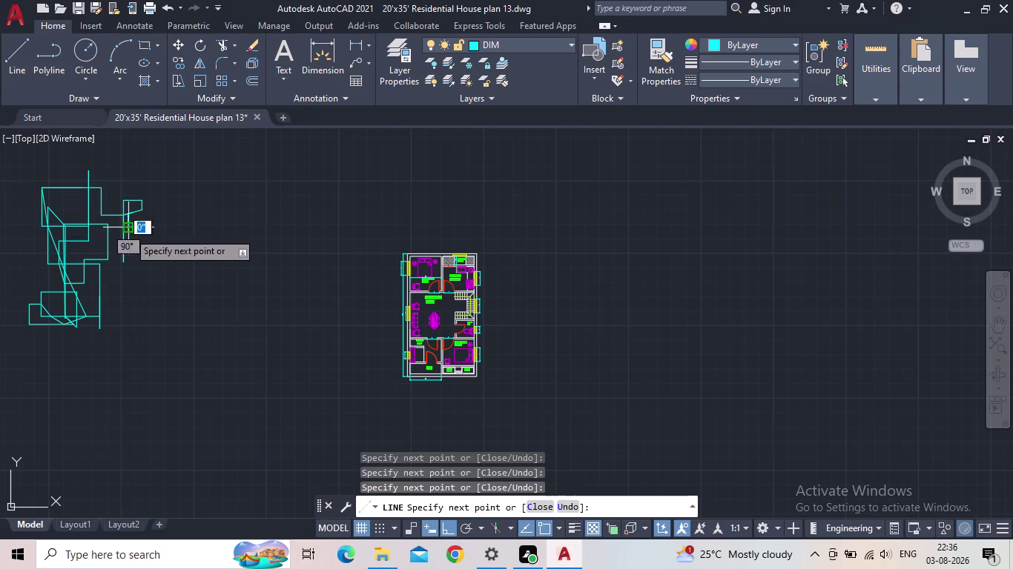
click(127, 235)
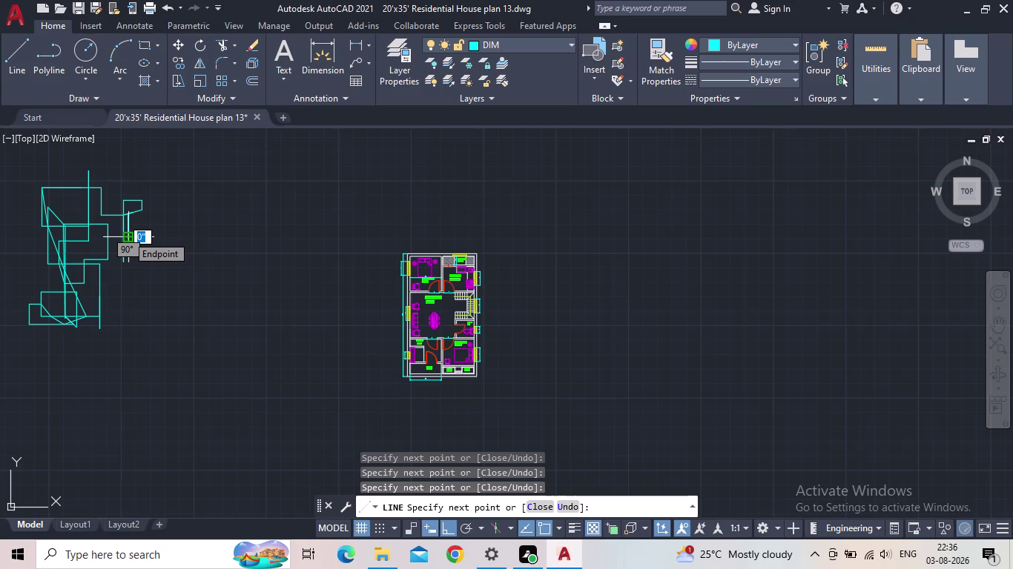
click(126, 235)
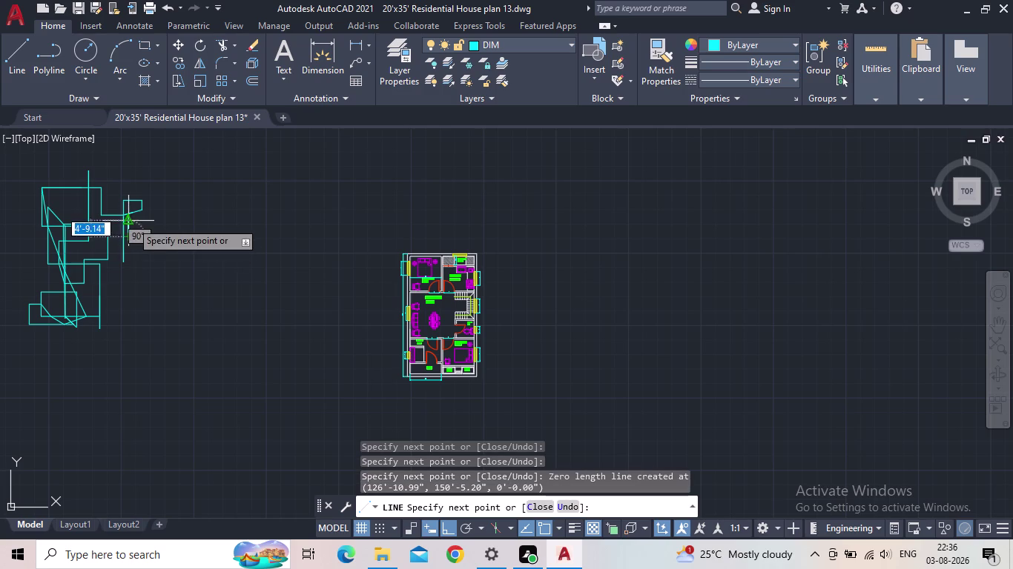
Add segments from the sketch's right edge down to its lower edge.
click(132, 222)
click(114, 268)
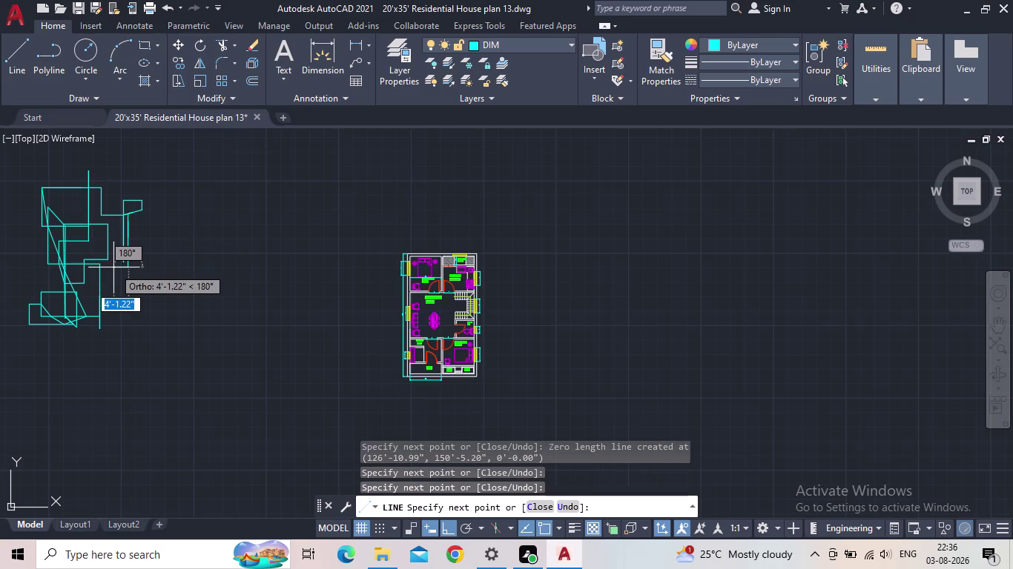
click(114, 268)
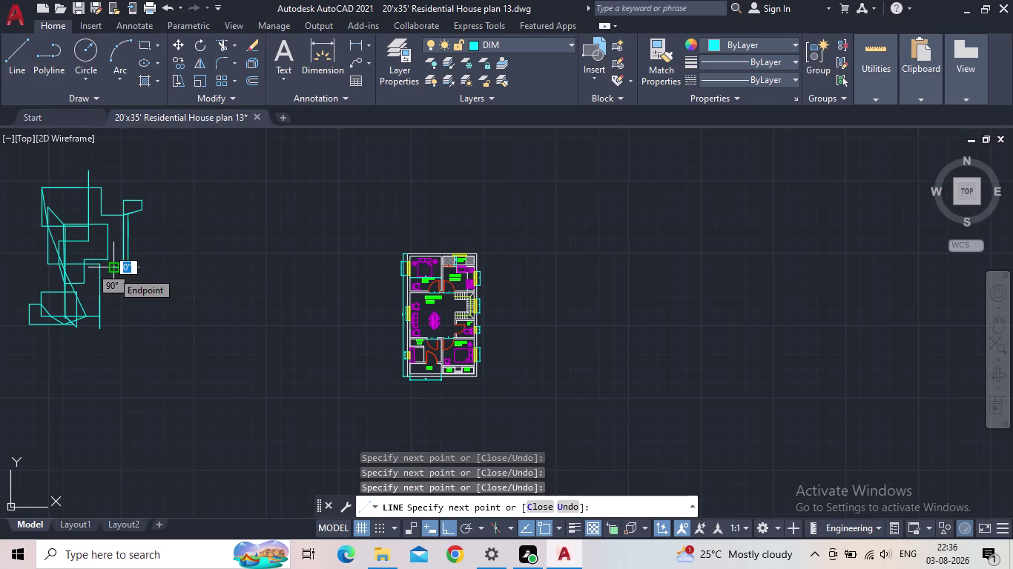
drag(112, 271, 109, 290)
drag(108, 292, 108, 300)
click(105, 323)
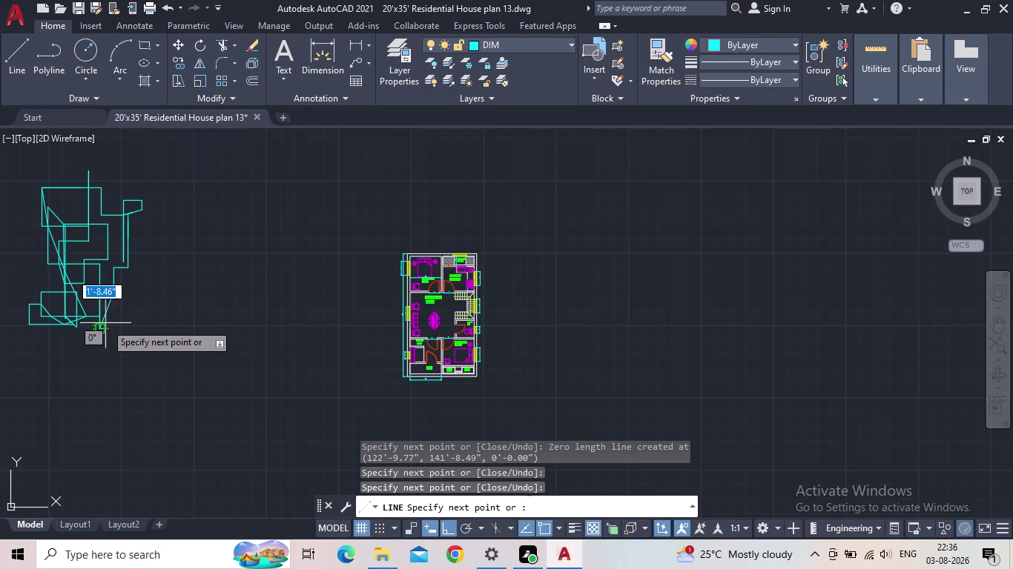
click(107, 334)
click(106, 334)
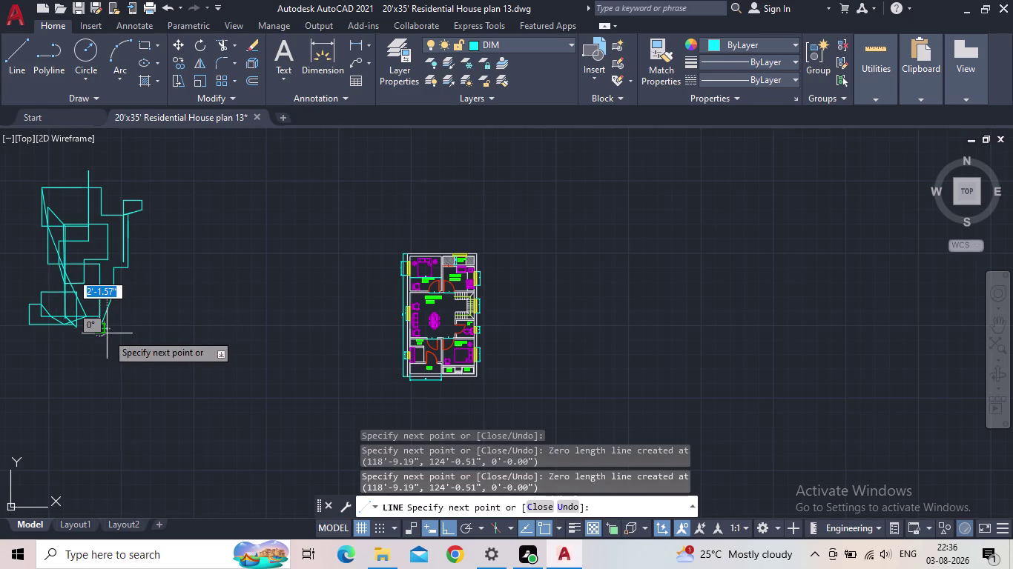
Add short segments at the sketch's bottom and lower left.
click(57, 317)
click(82, 331)
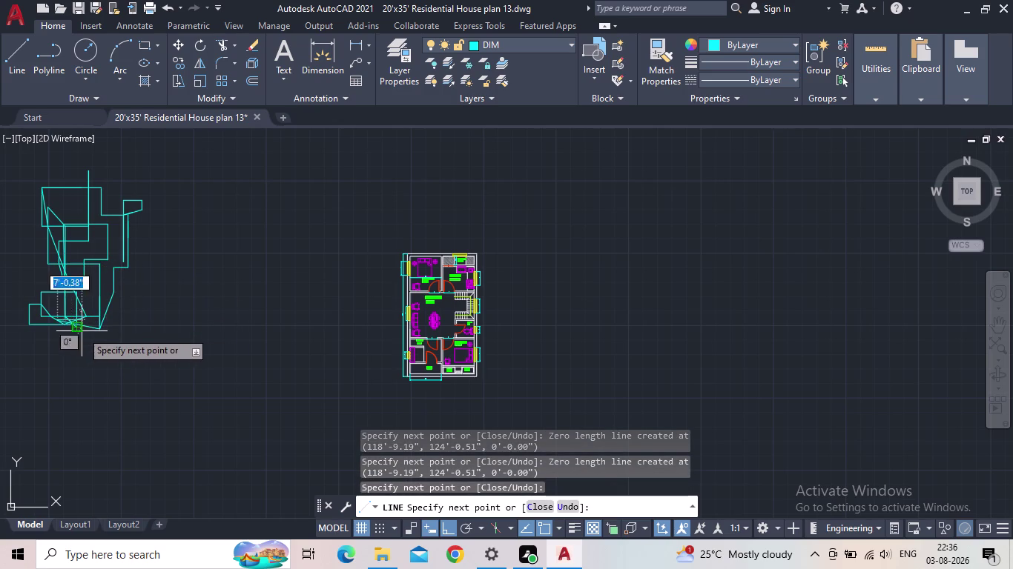
click(67, 340)
click(69, 360)
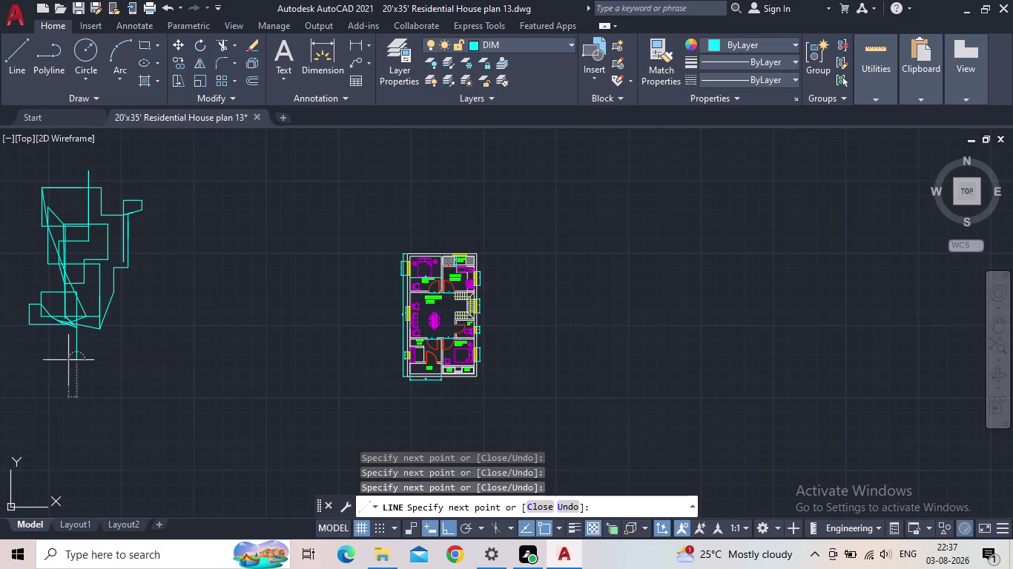
click(56, 335)
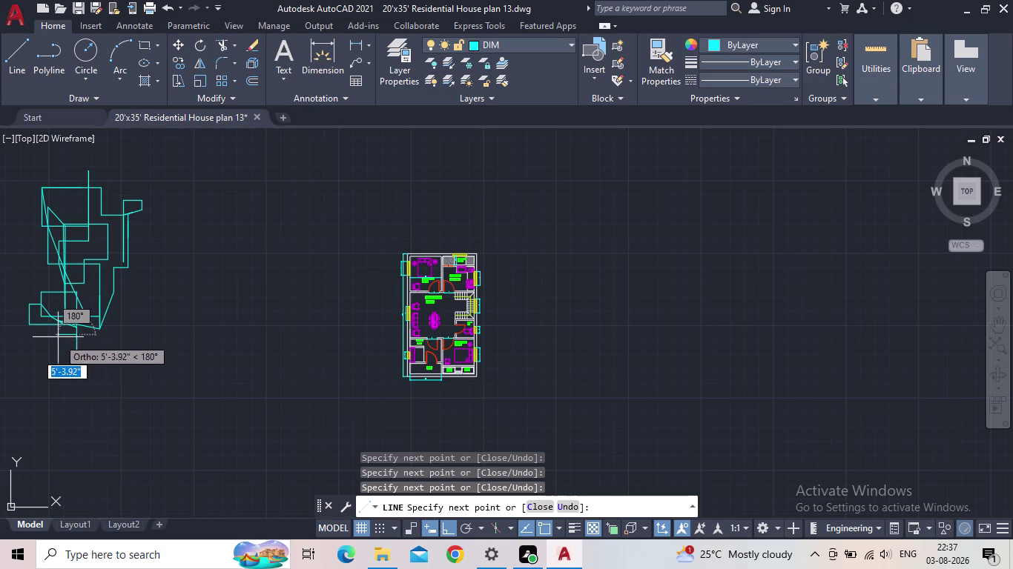
click(58, 337)
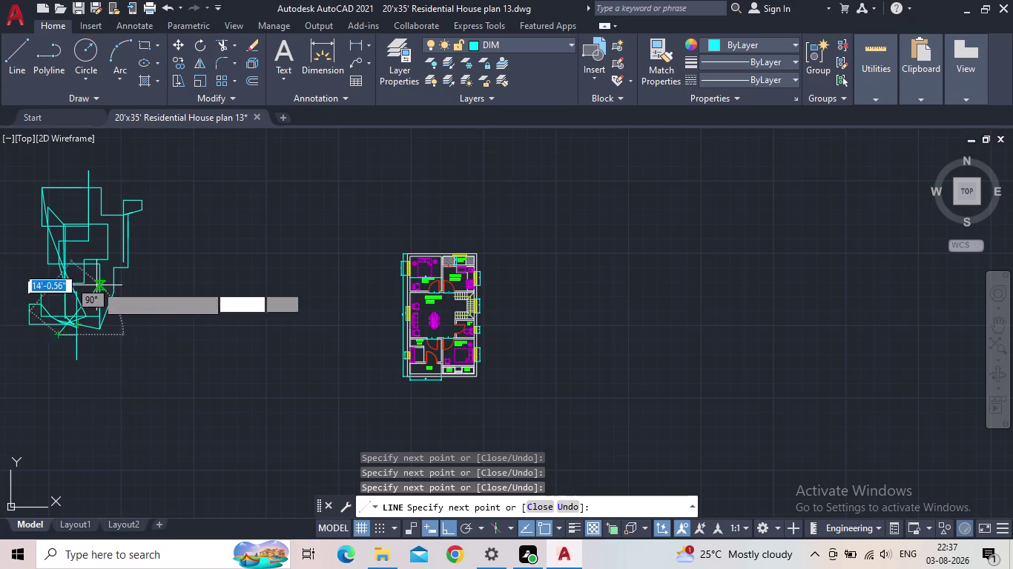
Draw a new stepped stroke from the lower middle up toward the sketch middle.
click(131, 349)
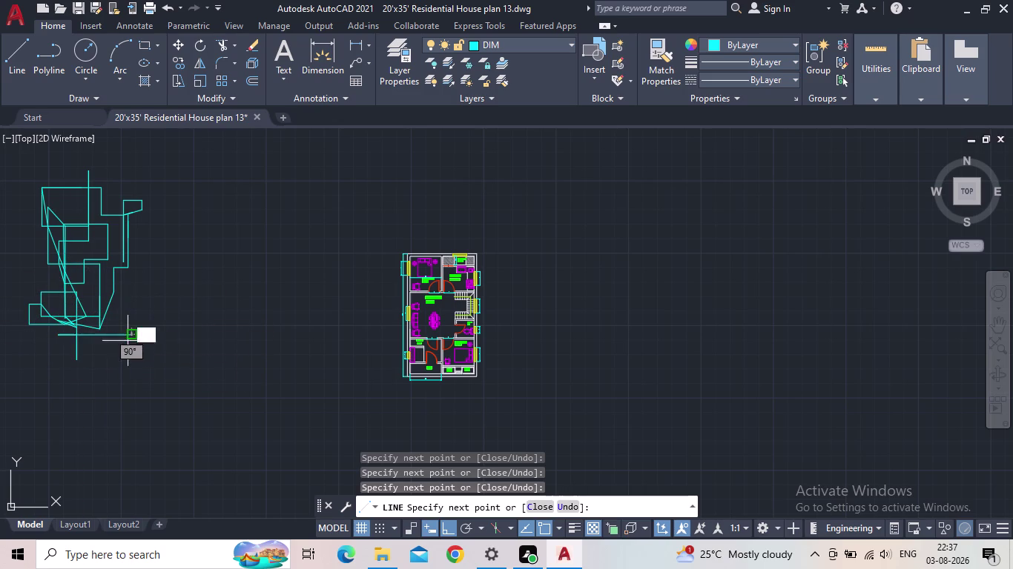
click(125, 309)
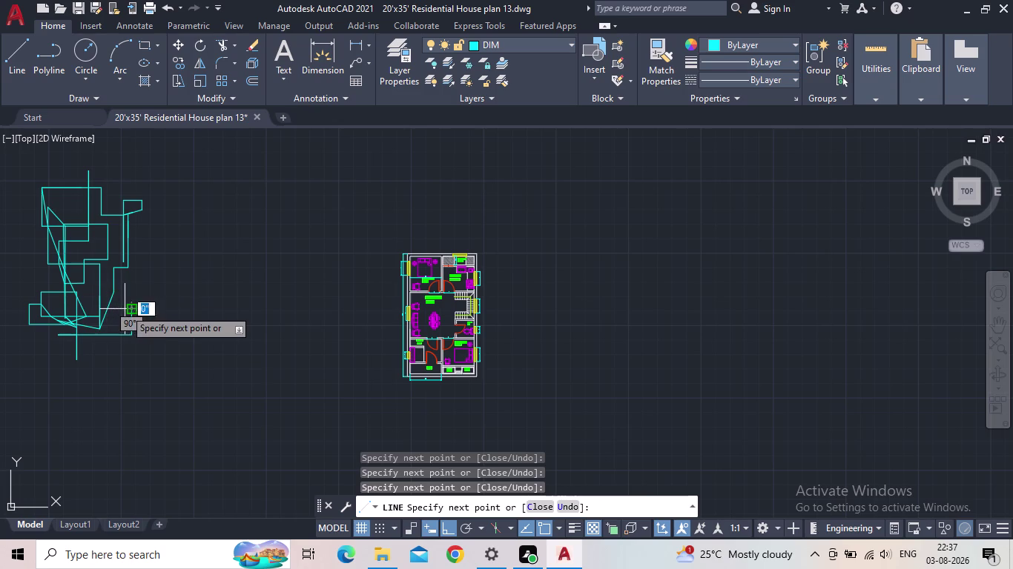
click(144, 298)
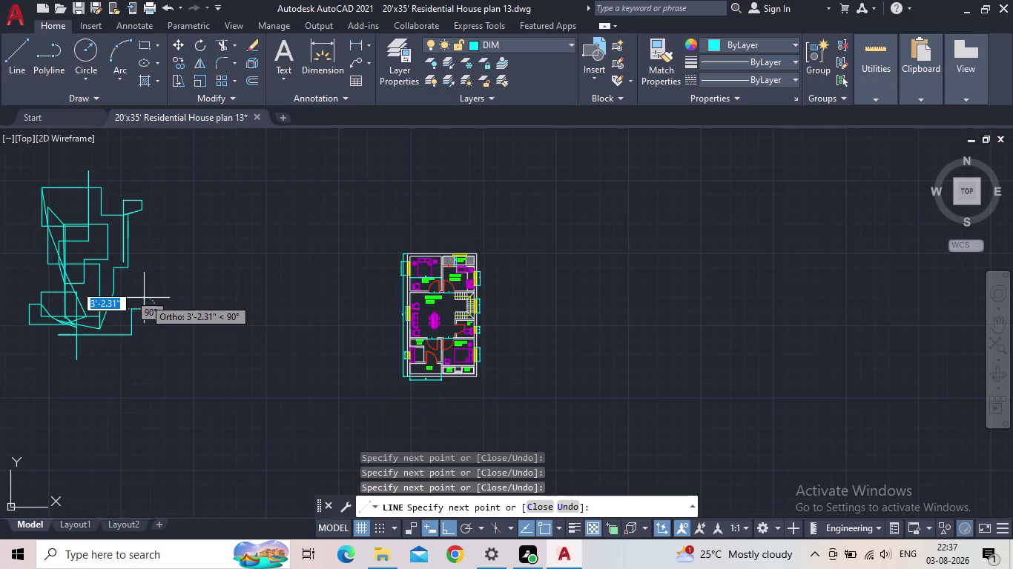
click(136, 291)
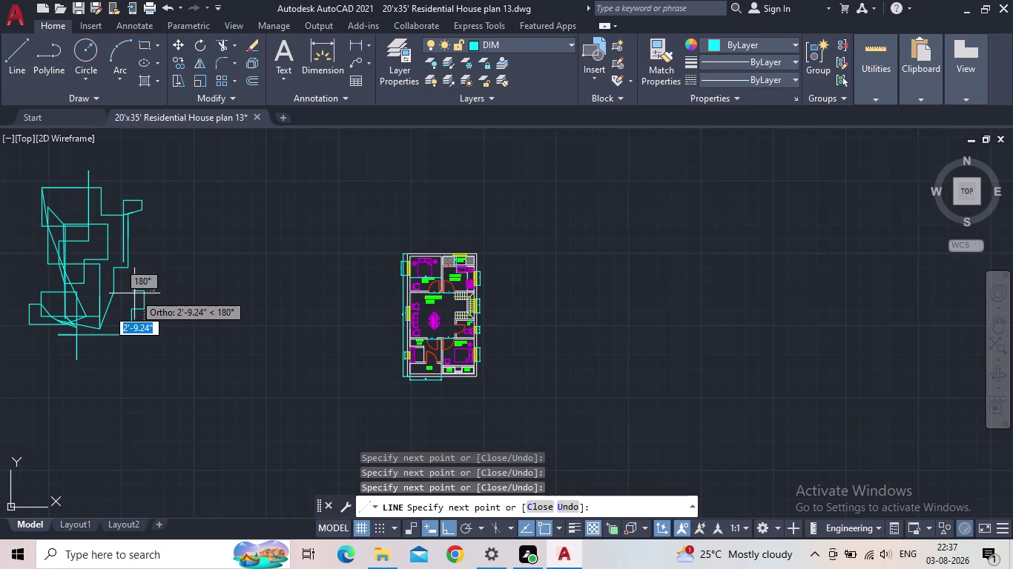
click(134, 293)
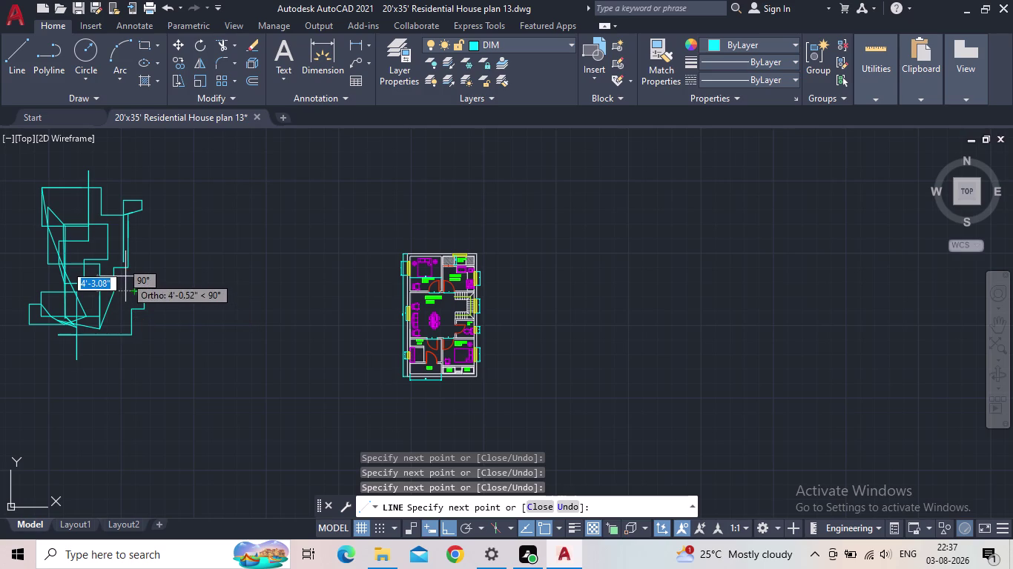
click(125, 277)
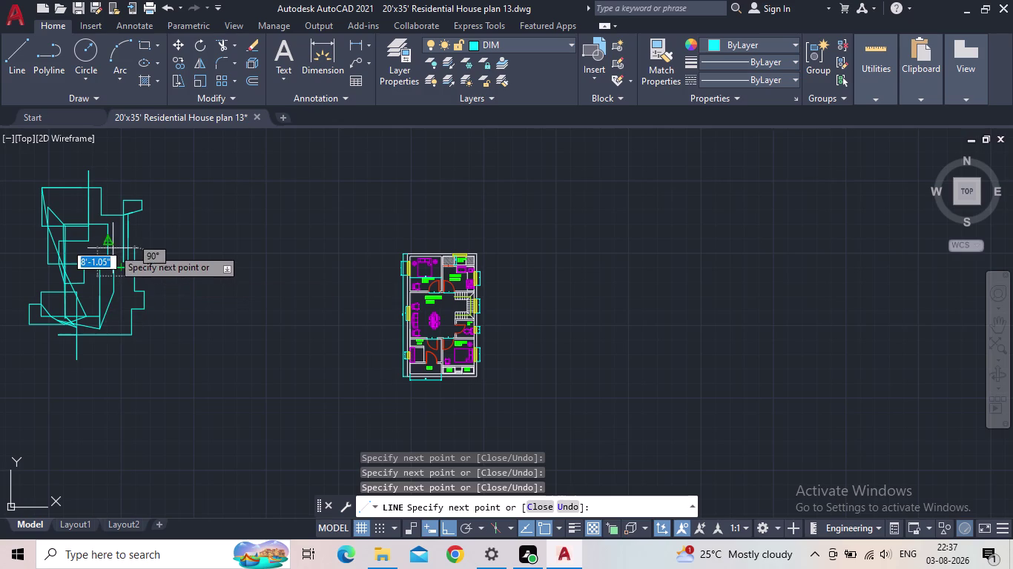
click(113, 249)
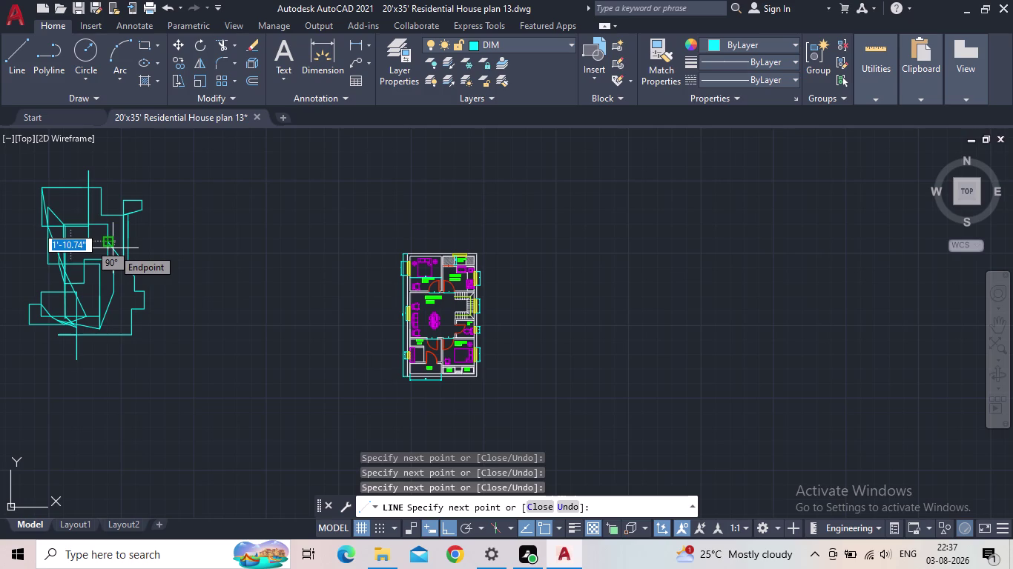
drag(111, 250, 132, 299)
click(133, 301)
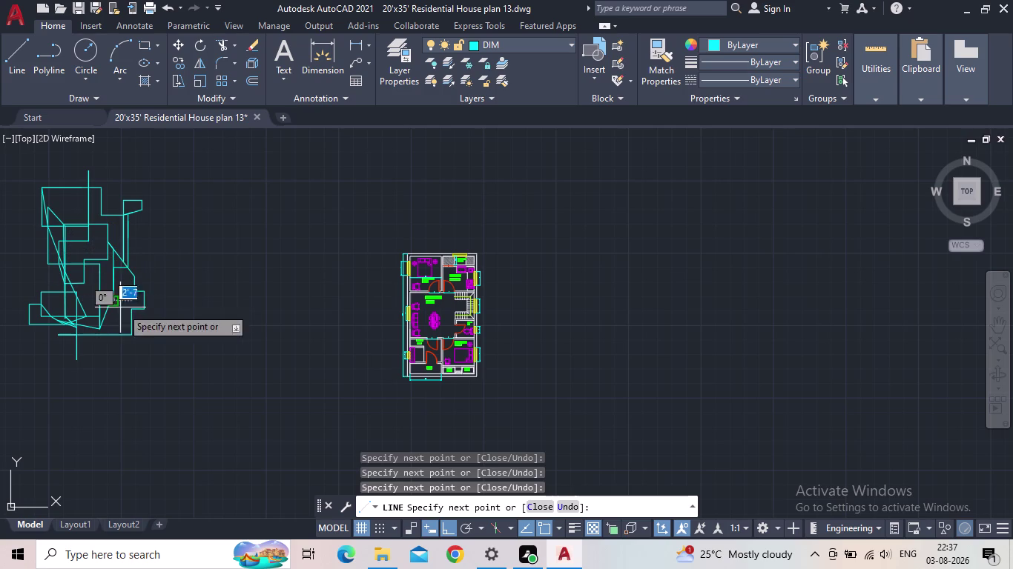
Add downward segments along the right side and short ones at the lower left.
click(123, 306)
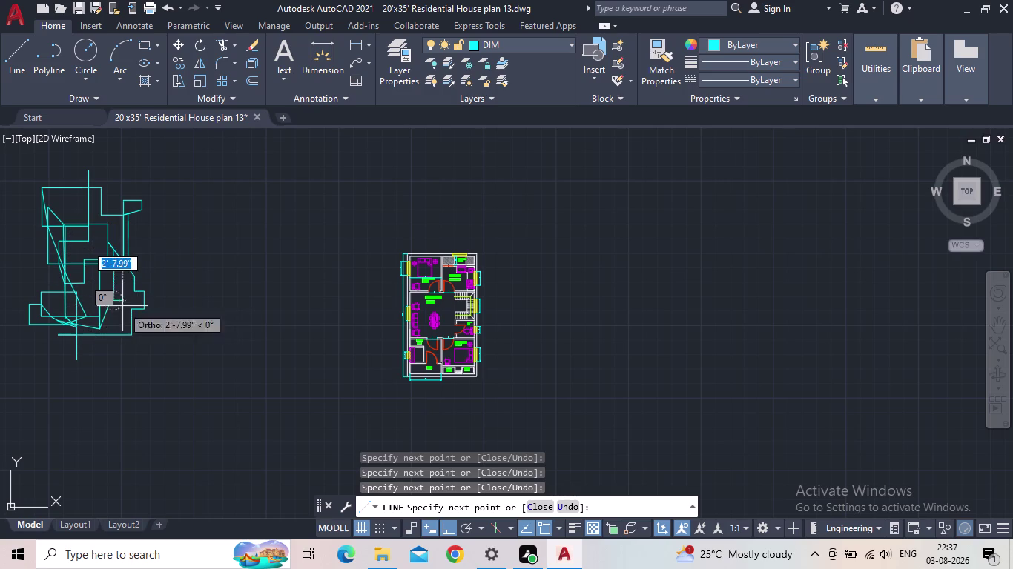
click(117, 318)
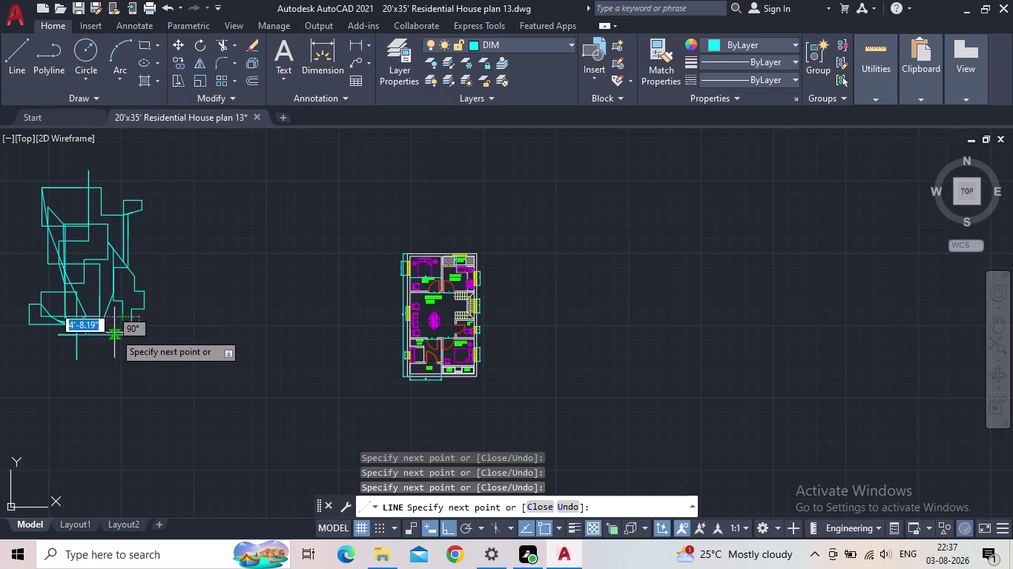
click(110, 326)
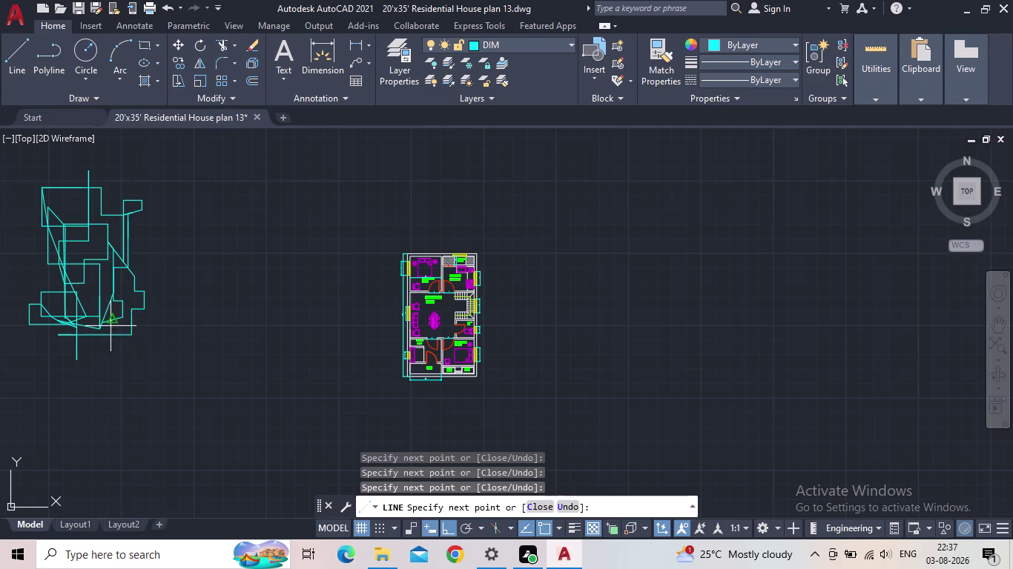
click(109, 338)
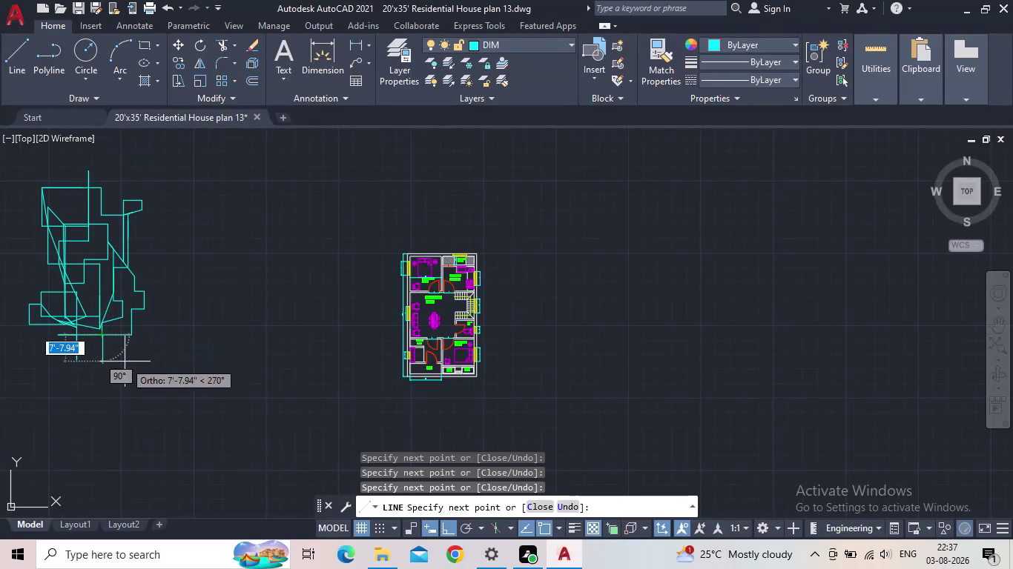
click(125, 362)
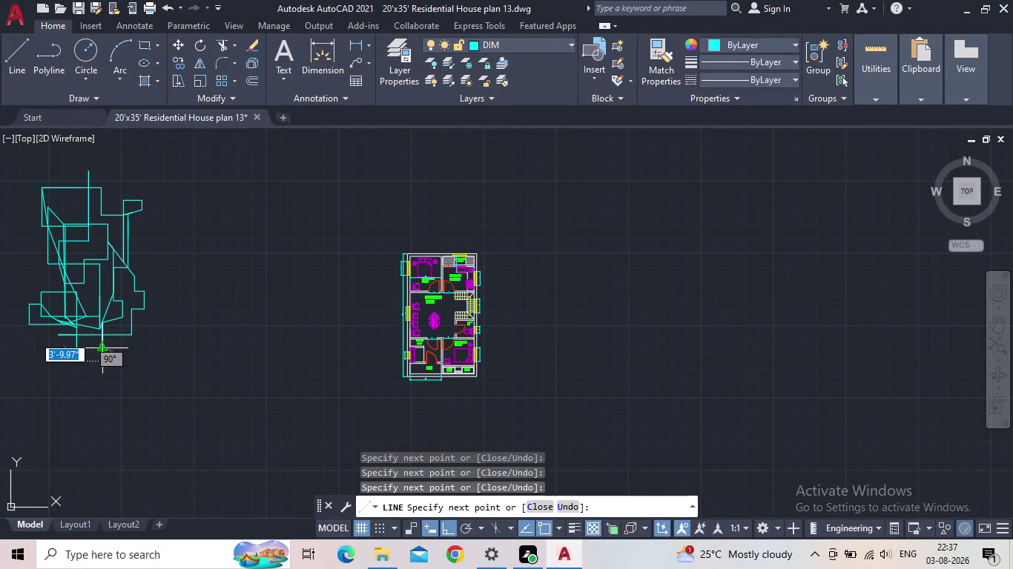
click(58, 352)
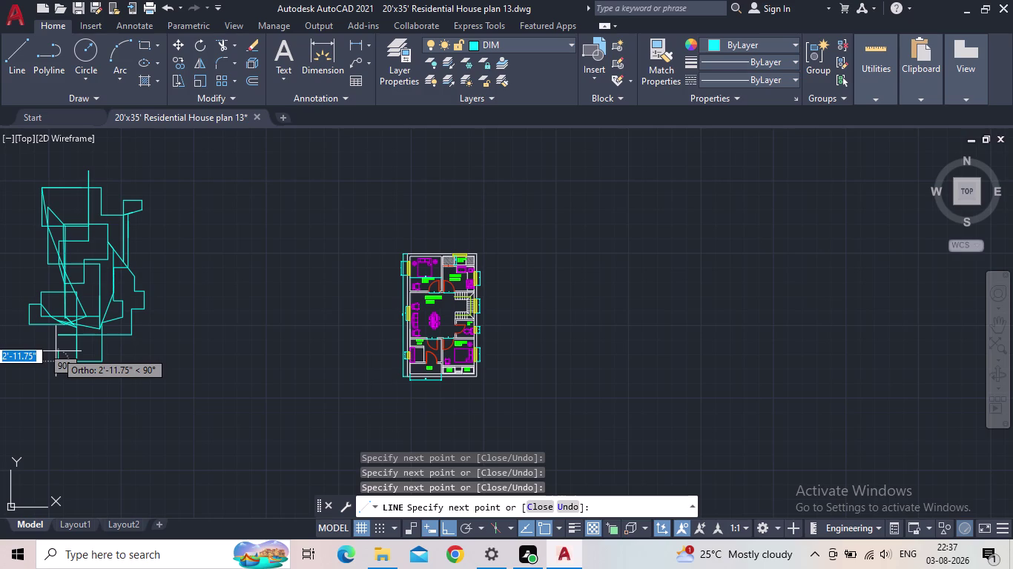
click(57, 351)
click(67, 365)
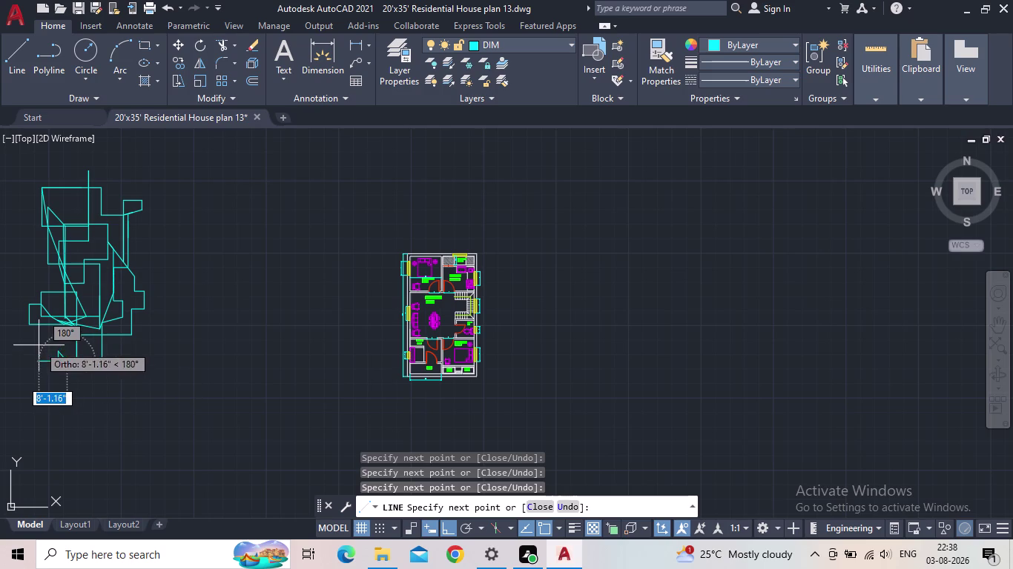
Add new segments running downward from the sketch's lower left.
click(45, 345)
drag(76, 334, 90, 341)
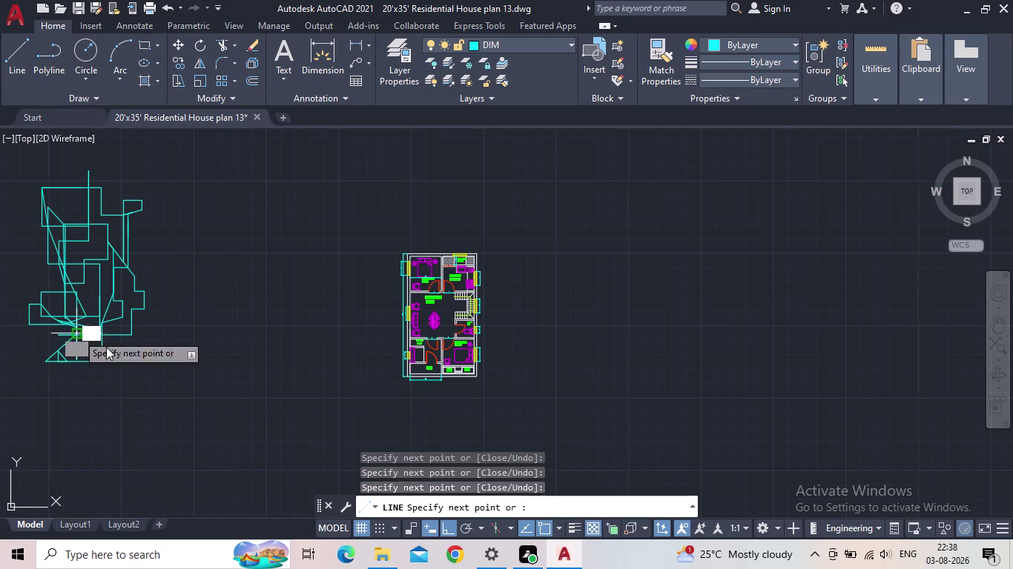
click(116, 366)
click(86, 392)
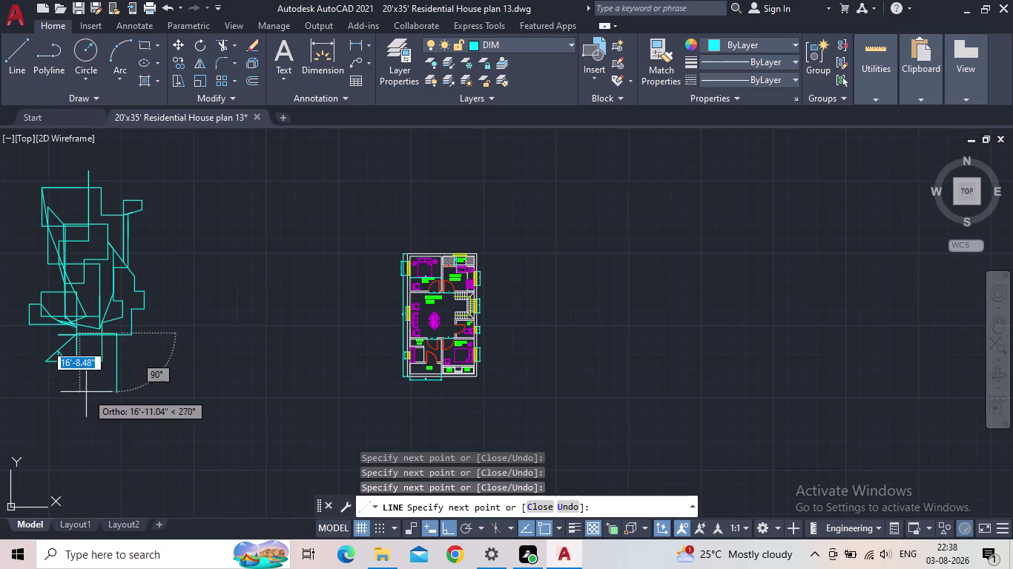
click(59, 392)
click(60, 352)
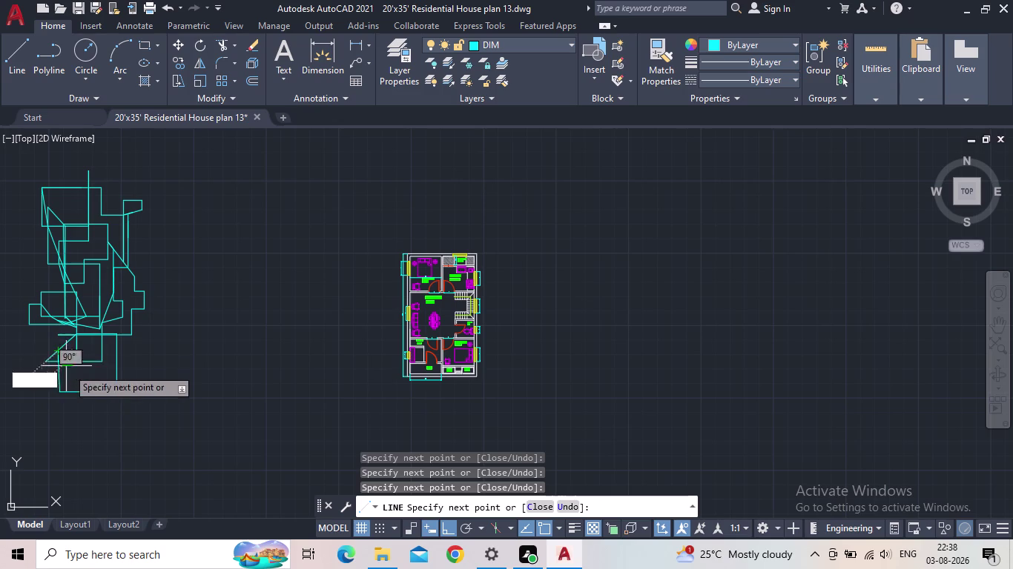
click(80, 394)
Extend the line further down with angled segments near the sketch bottom.
drag(65, 359, 68, 370)
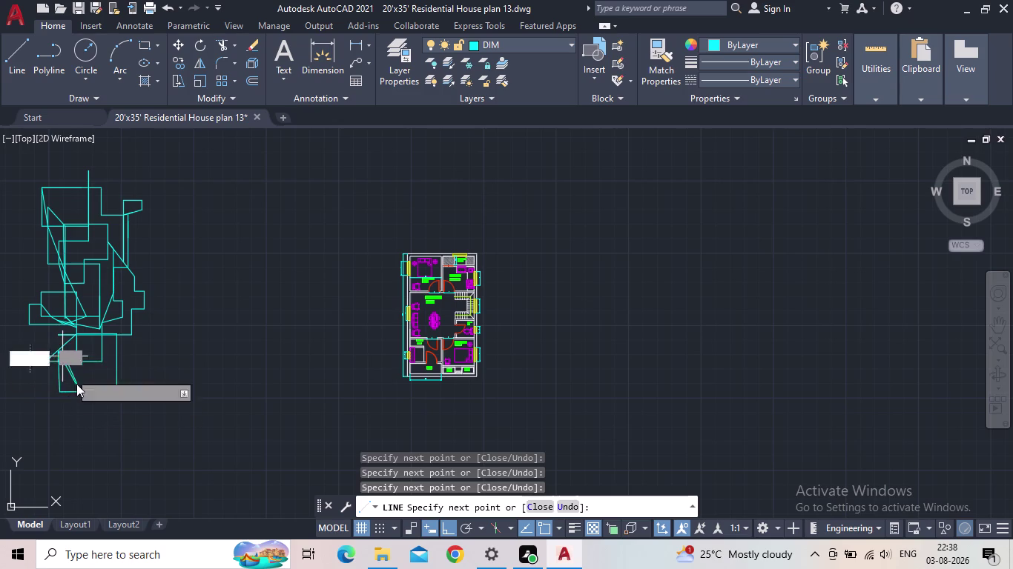
click(88, 405)
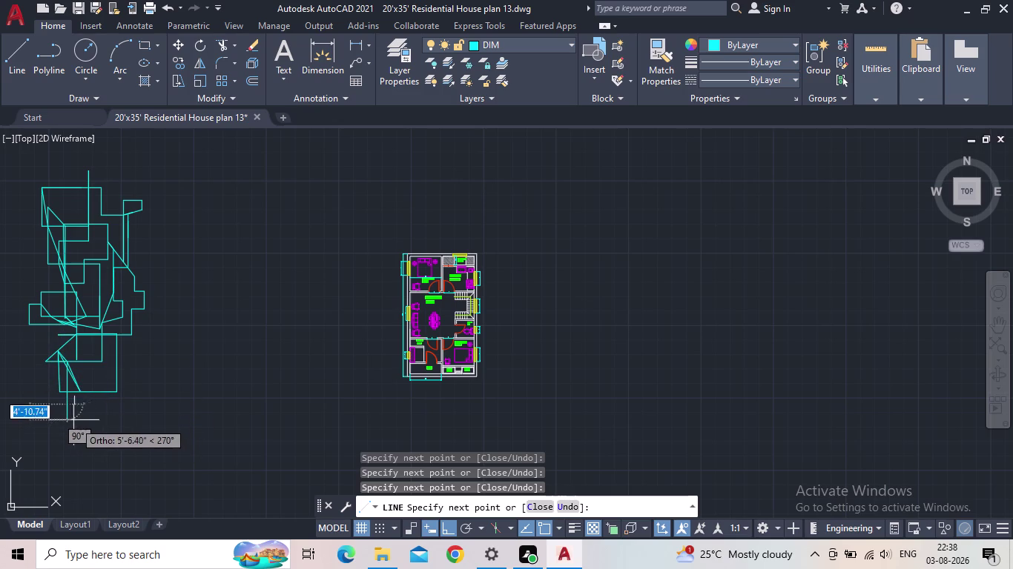
click(73, 420)
click(80, 407)
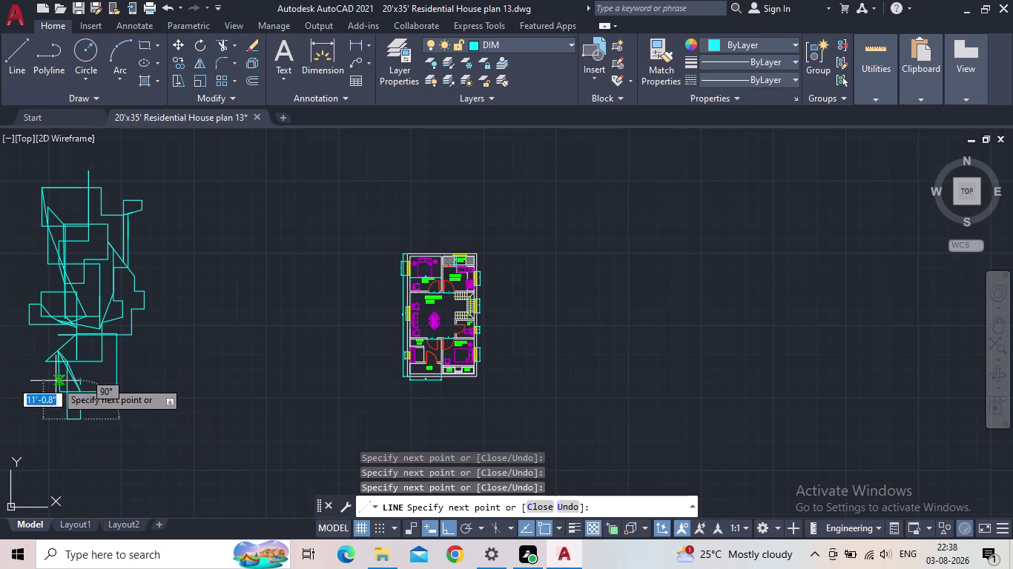
drag(55, 380, 70, 404)
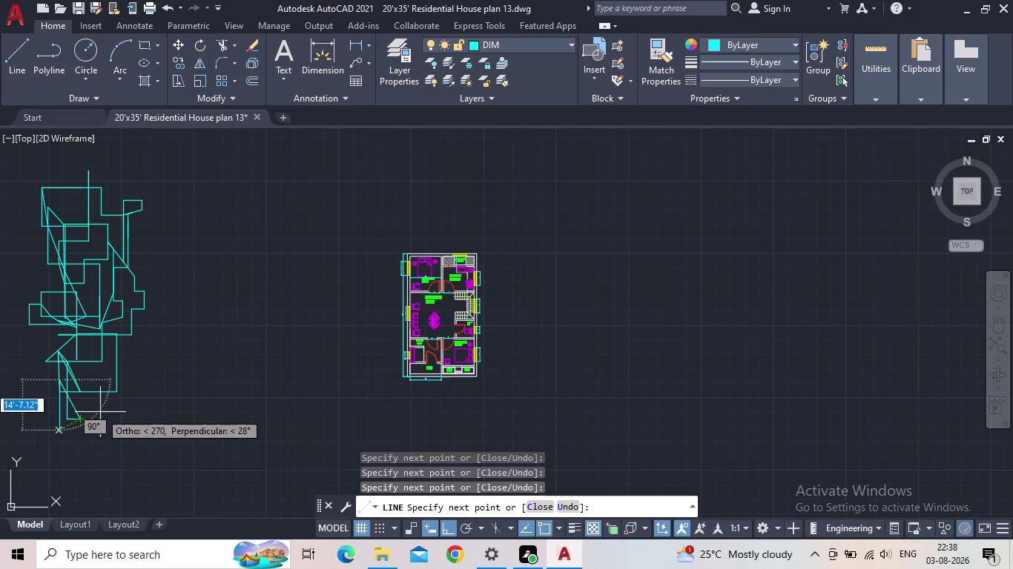
click(101, 412)
click(87, 372)
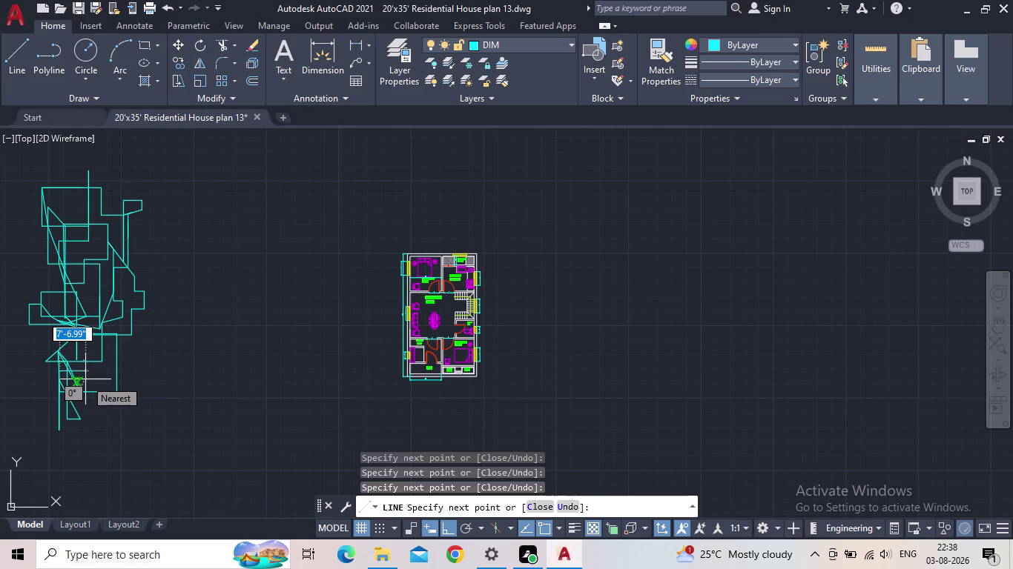
Add short vertical segments from an existing line down to the lowest point.
click(86, 380)
click(93, 395)
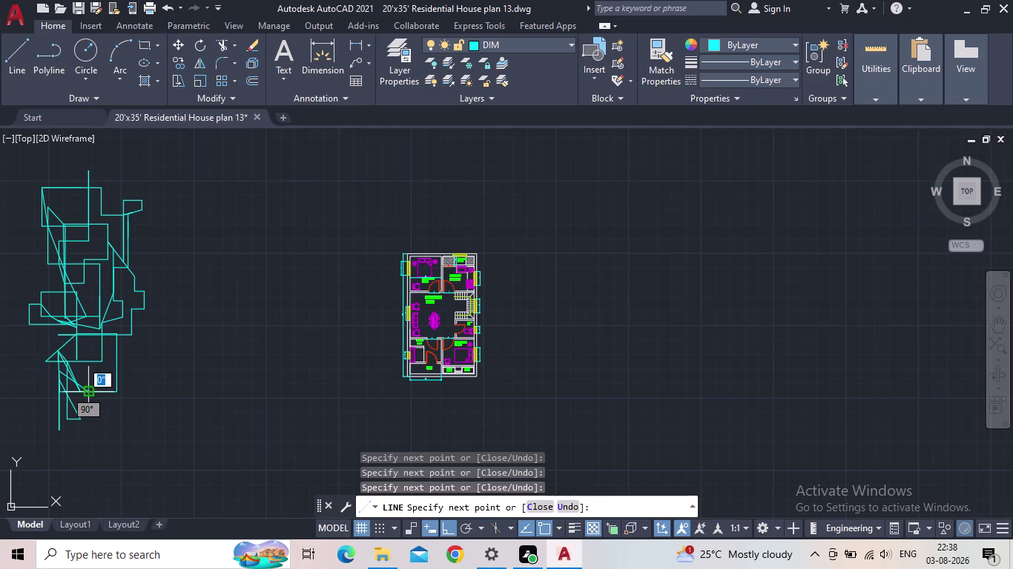
click(92, 413)
click(84, 429)
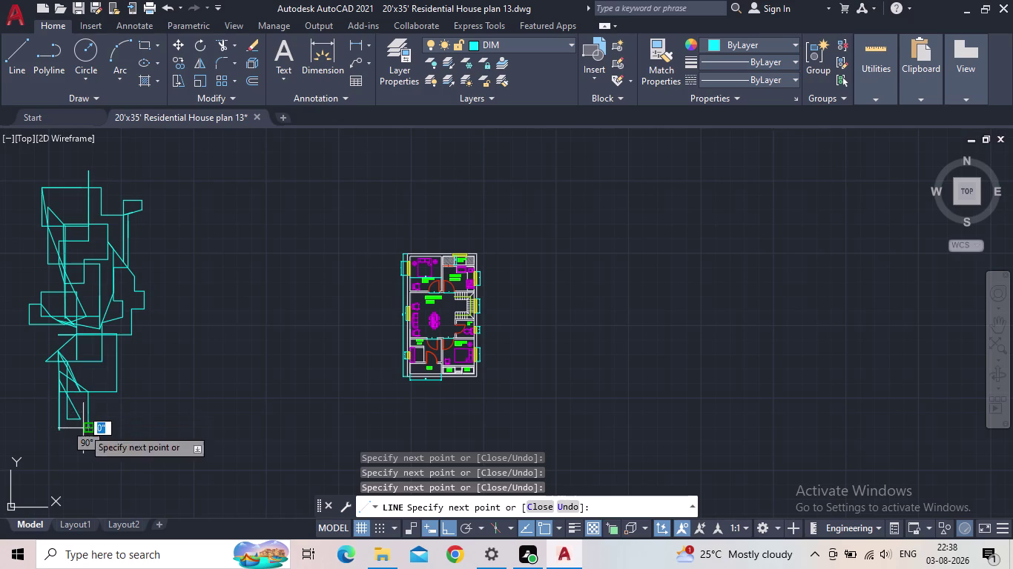
click(65, 425)
click(89, 393)
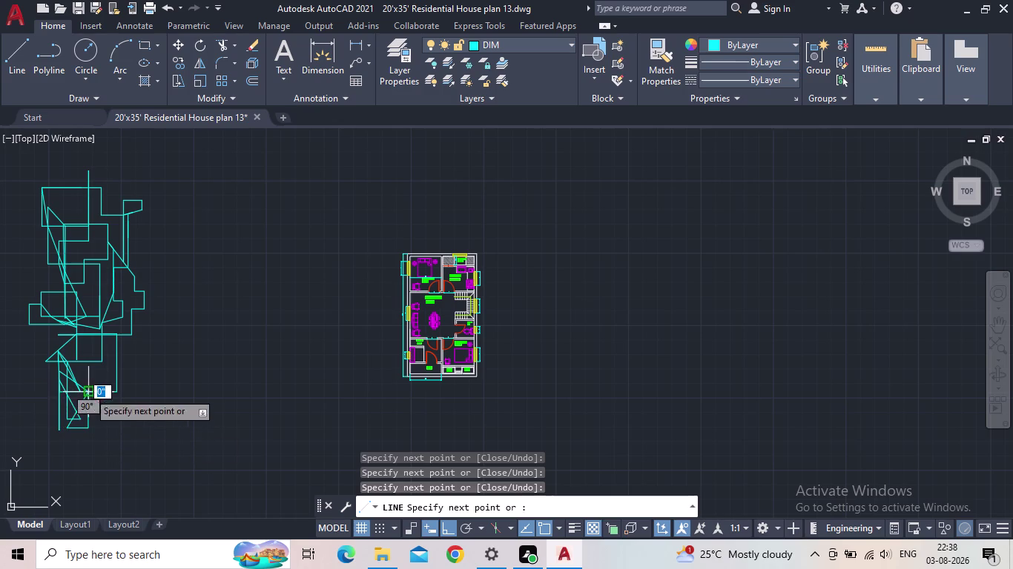
Zigzag back upward with short segments snapped onto existing lines and endpoints.
click(102, 412)
click(106, 418)
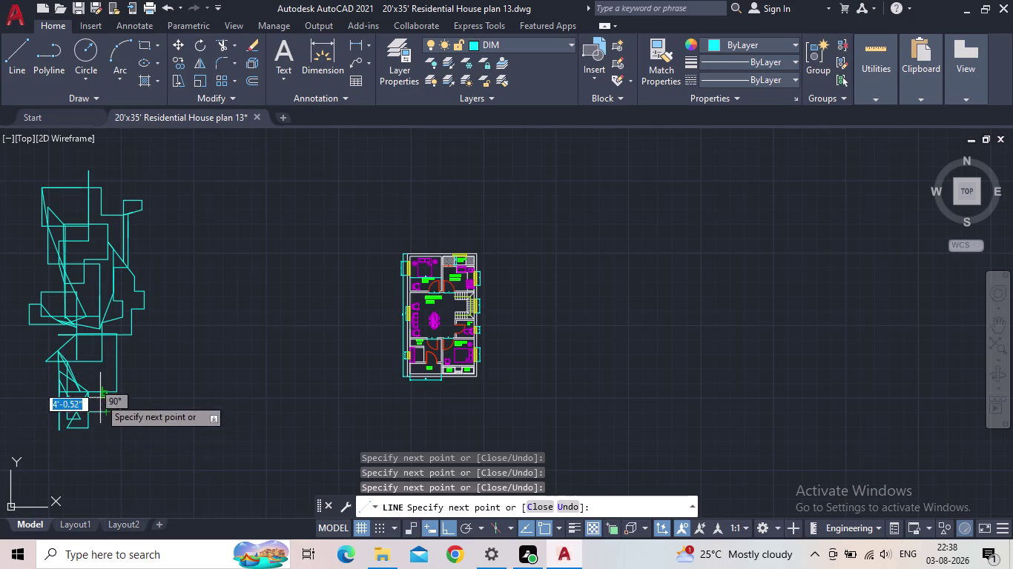
click(99, 397)
click(109, 404)
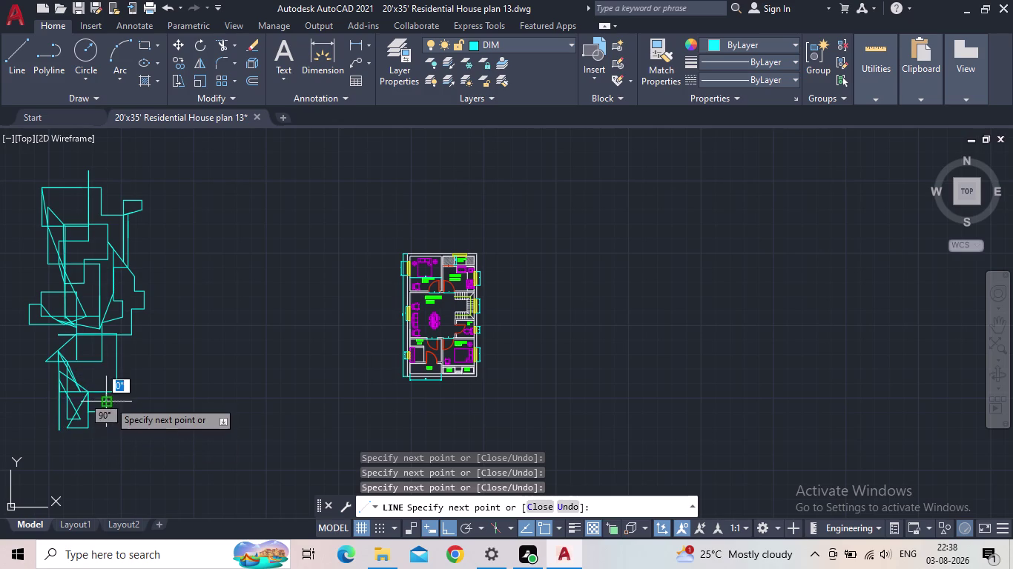
click(94, 390)
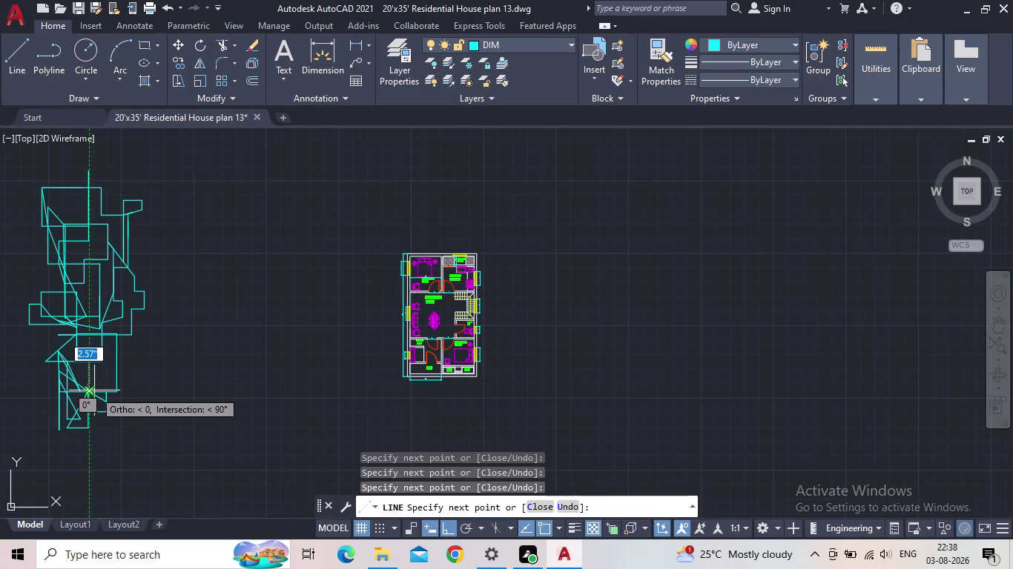
click(110, 404)
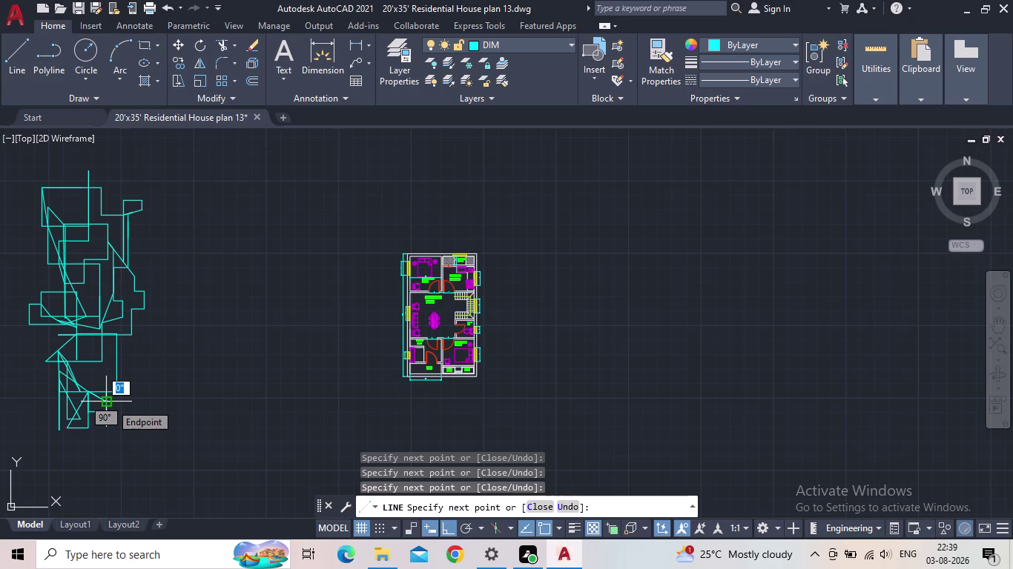
click(118, 407)
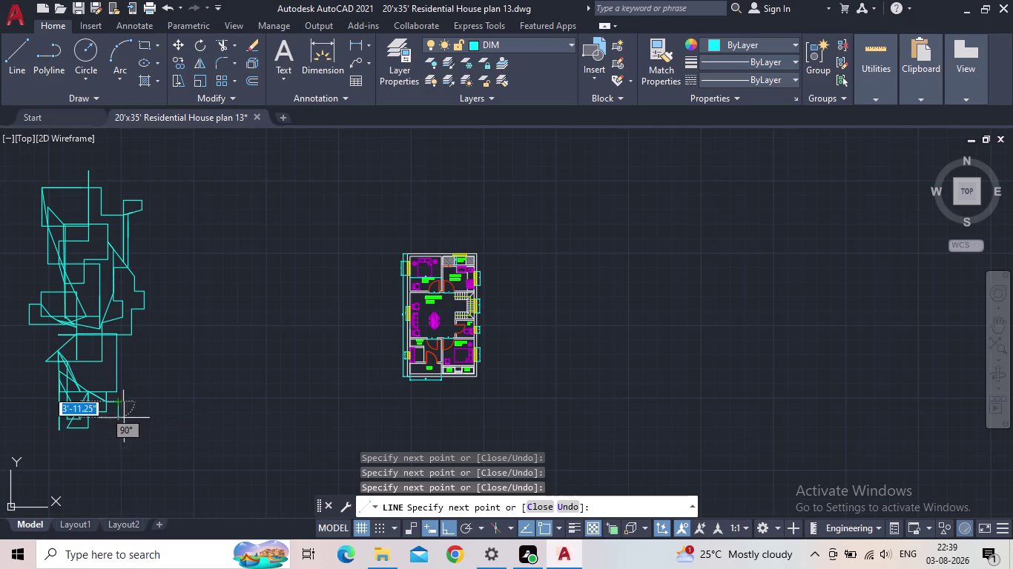
Add small zigzag segments, snapping to a midpoint, down to the sketch's lowest vertex.
click(125, 423)
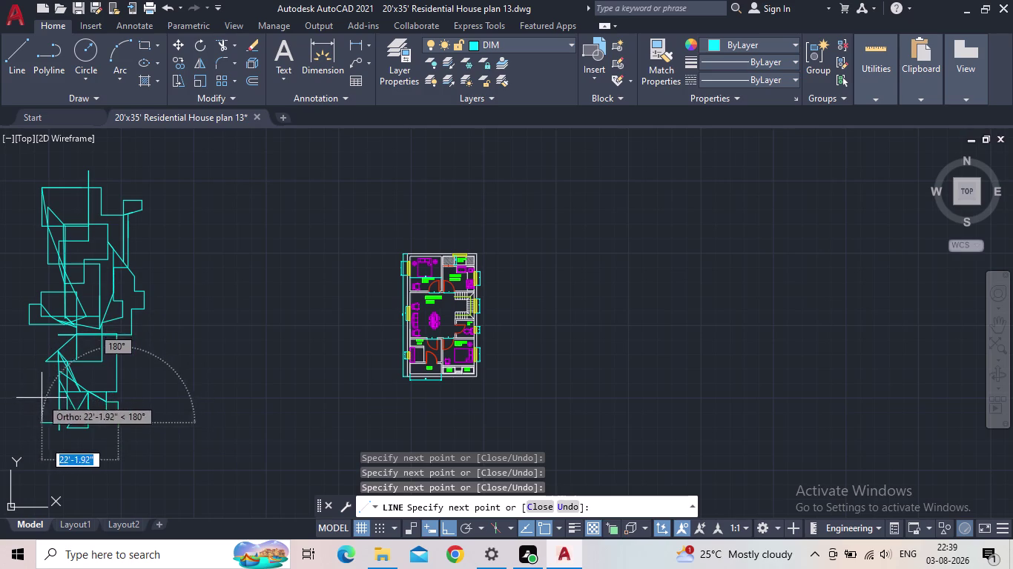
click(101, 419)
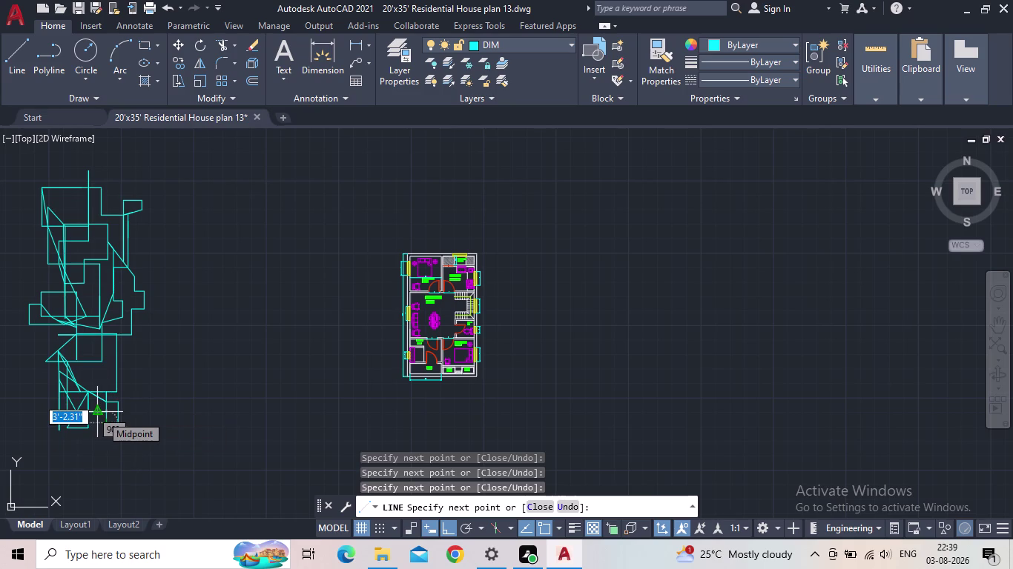
click(99, 414)
click(80, 429)
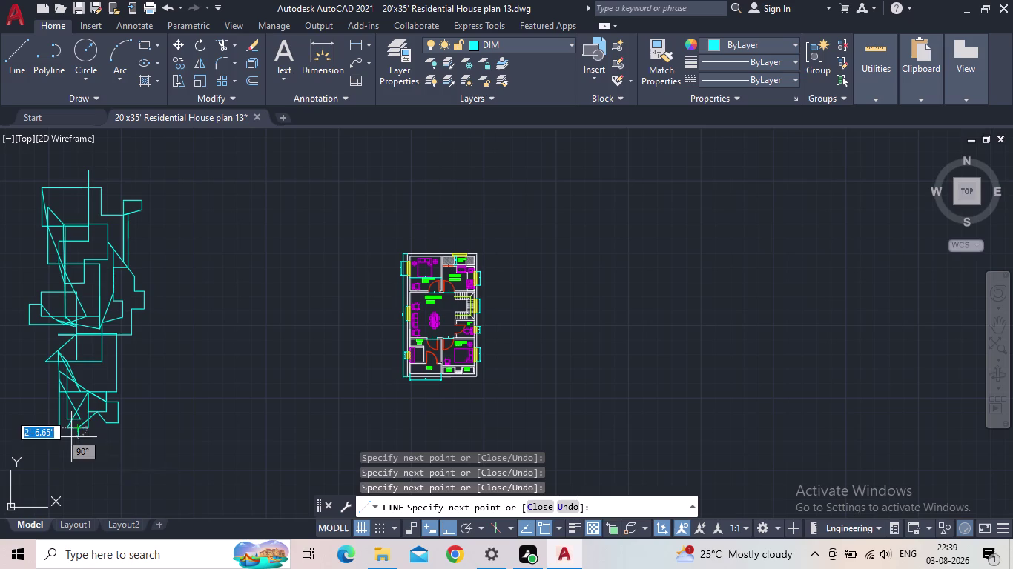
click(64, 441)
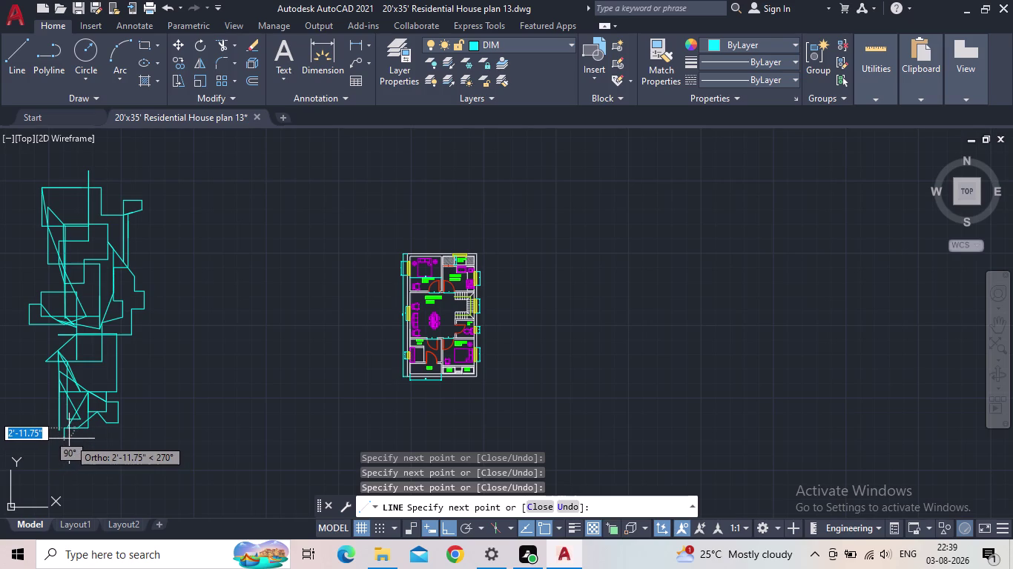
click(70, 446)
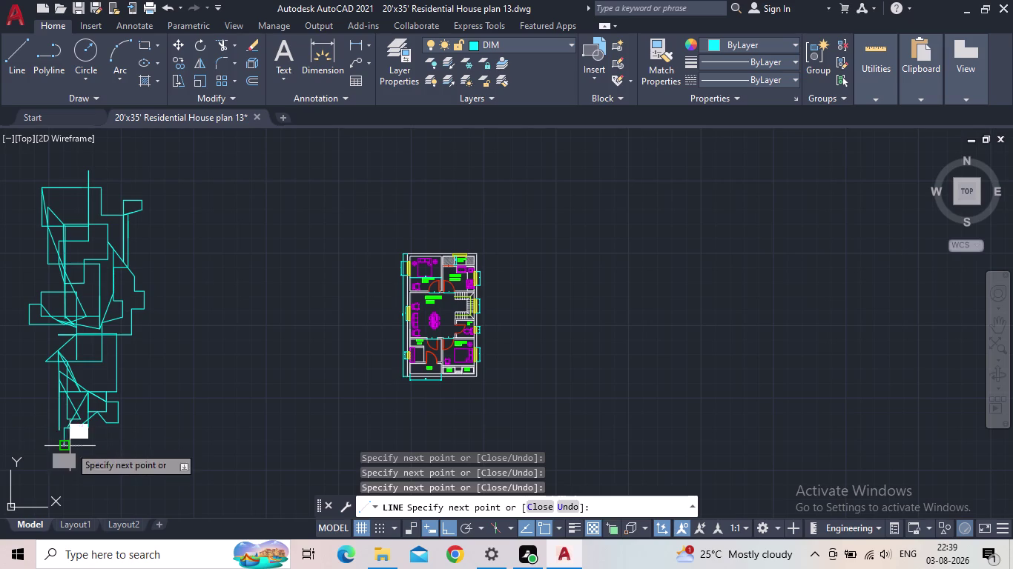
click(89, 433)
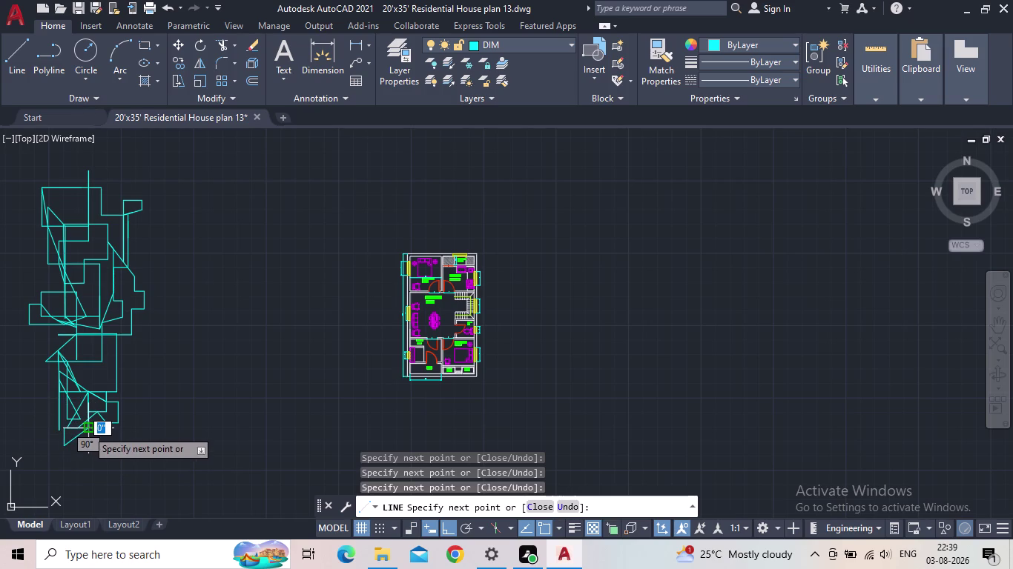
drag(86, 430, 93, 438)
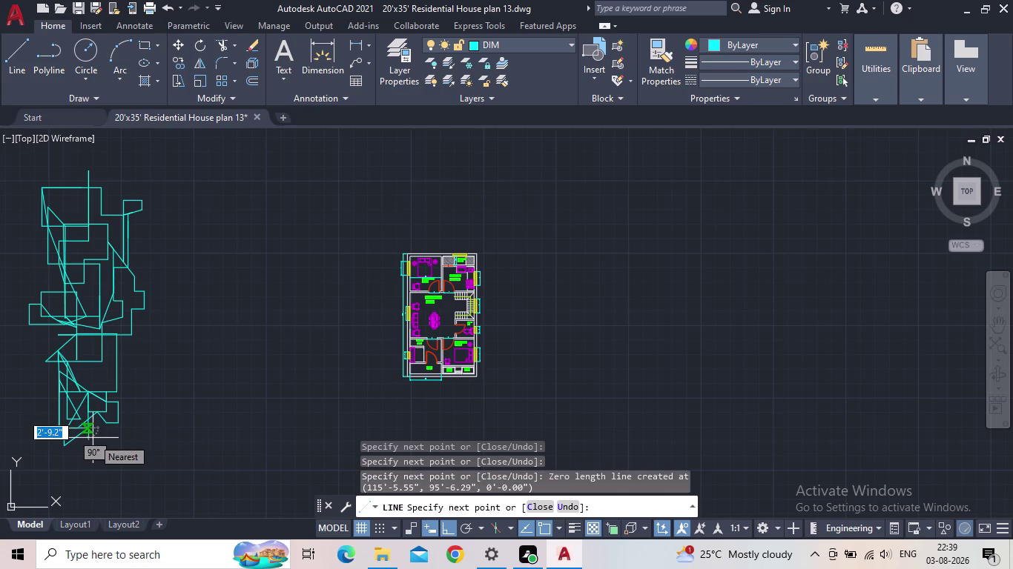
click(98, 442)
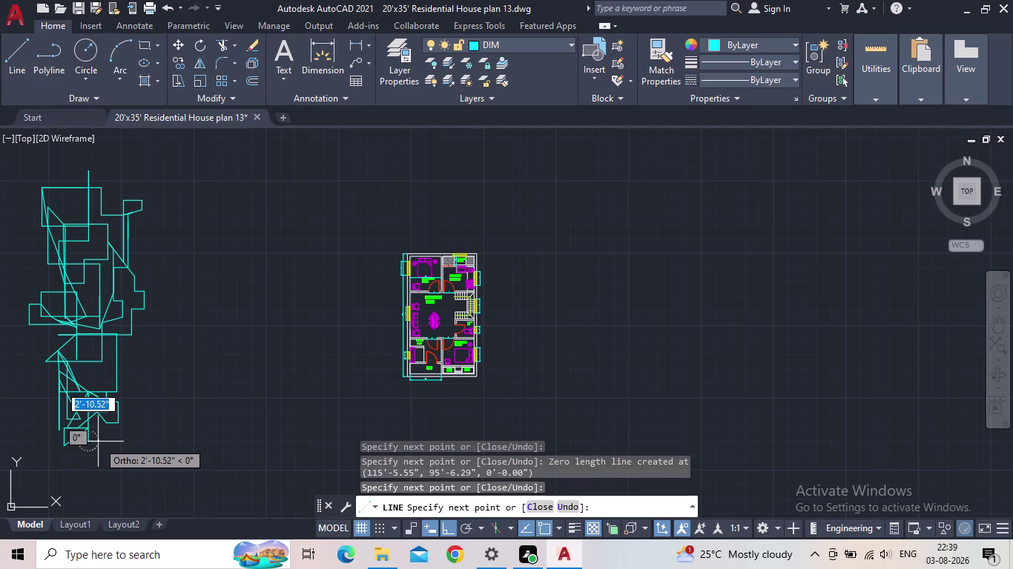